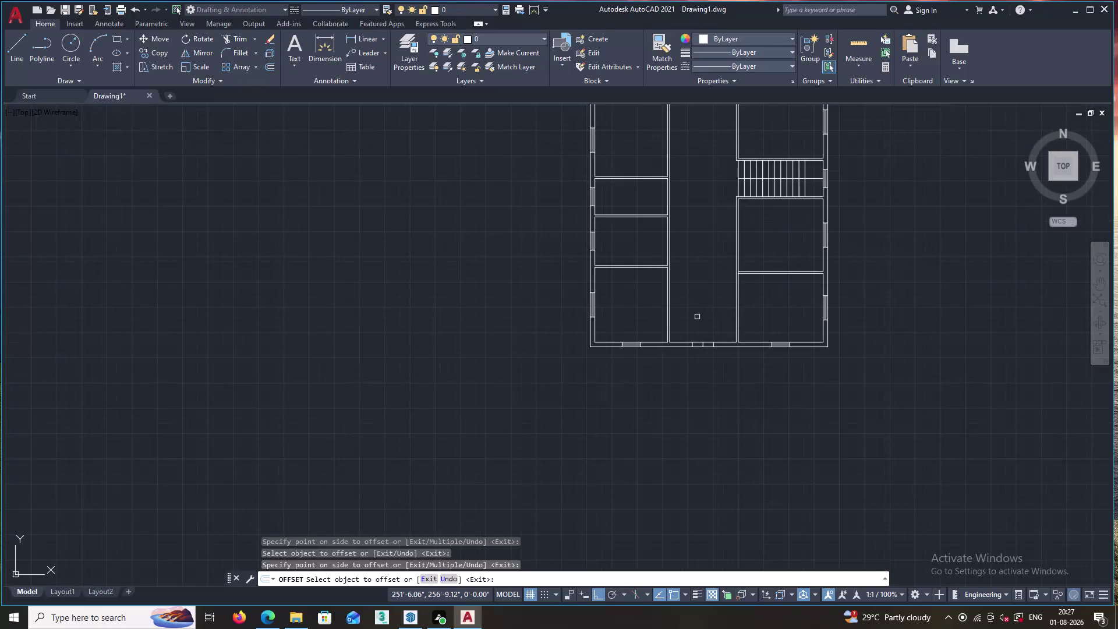
Draw a line from the front wall's middle mark to the opening's left side.
scroll(down, 3)
scroll(up, 3)
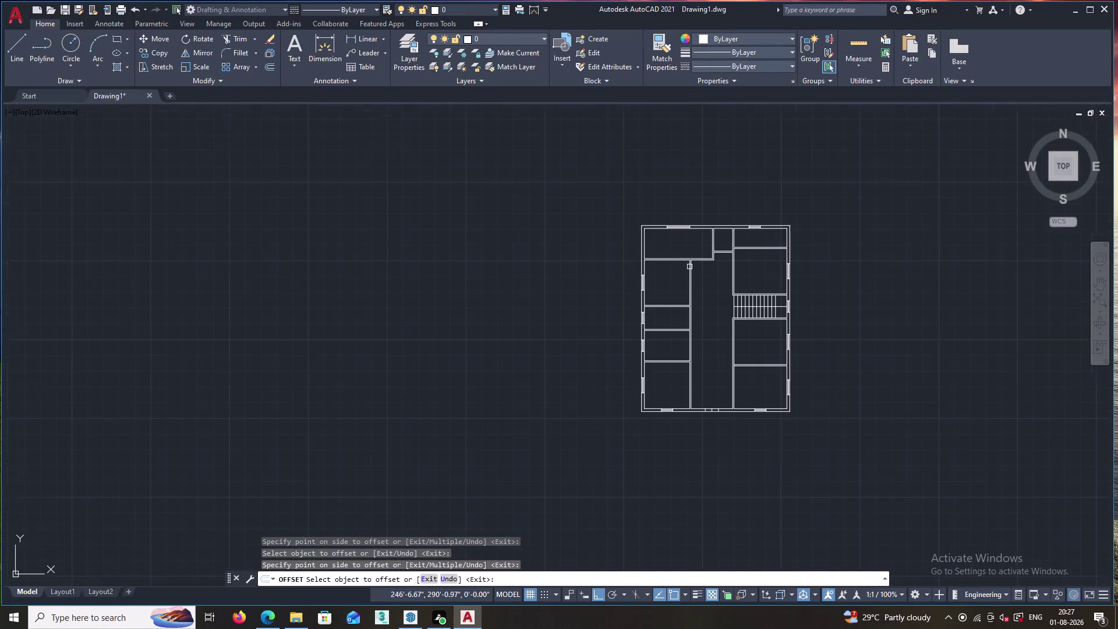
middle_click(715, 265)
scroll(up, 3)
scroll(up, 3)
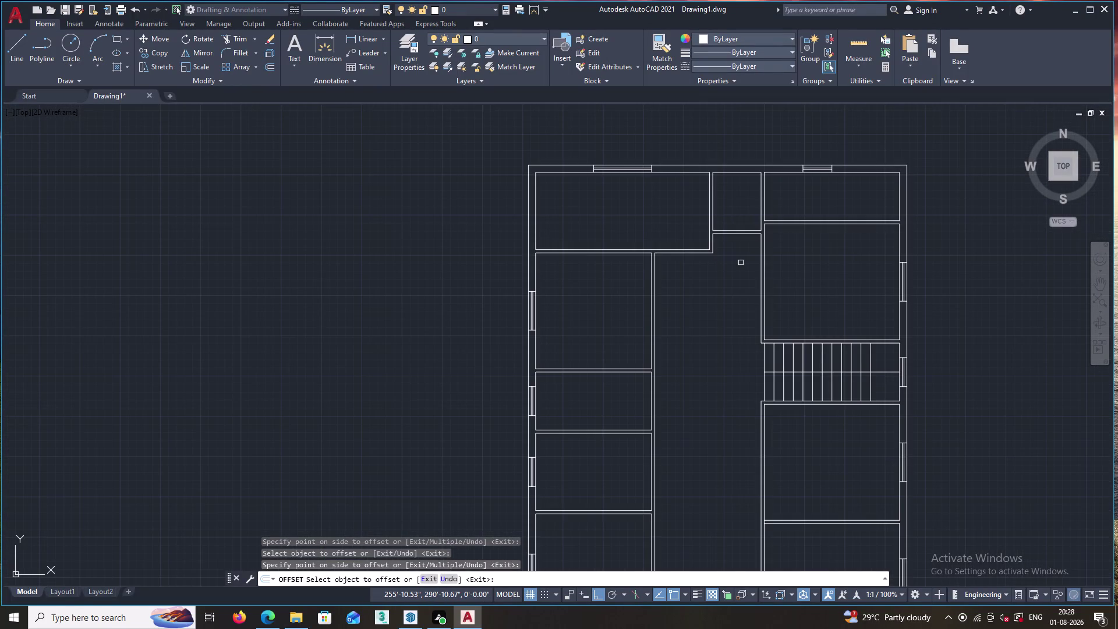
scroll(down, 3)
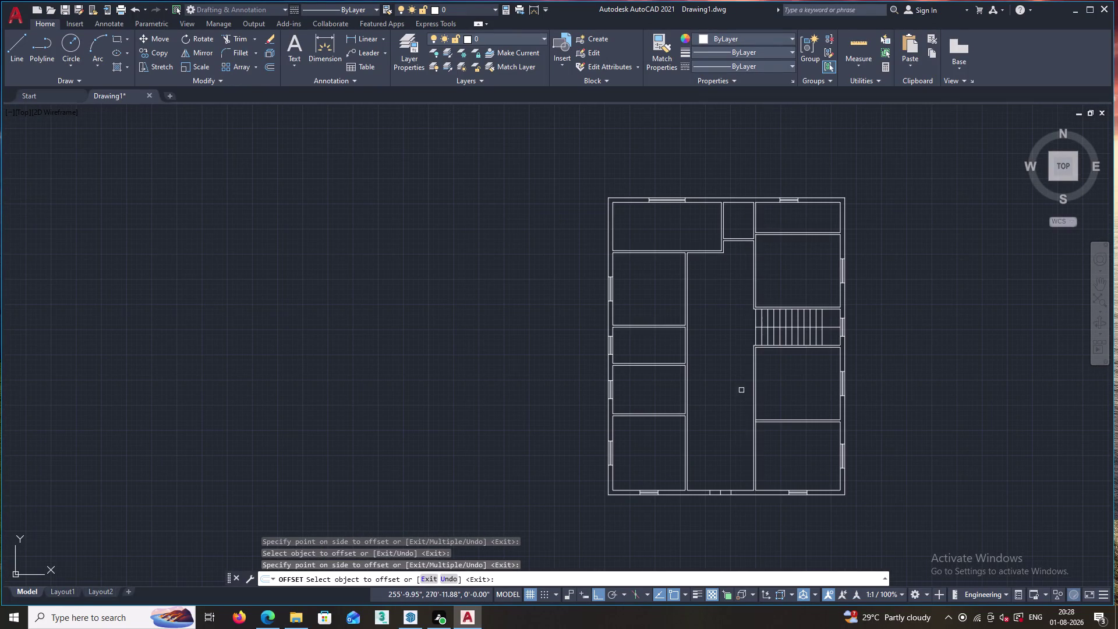
scroll(up, 3)
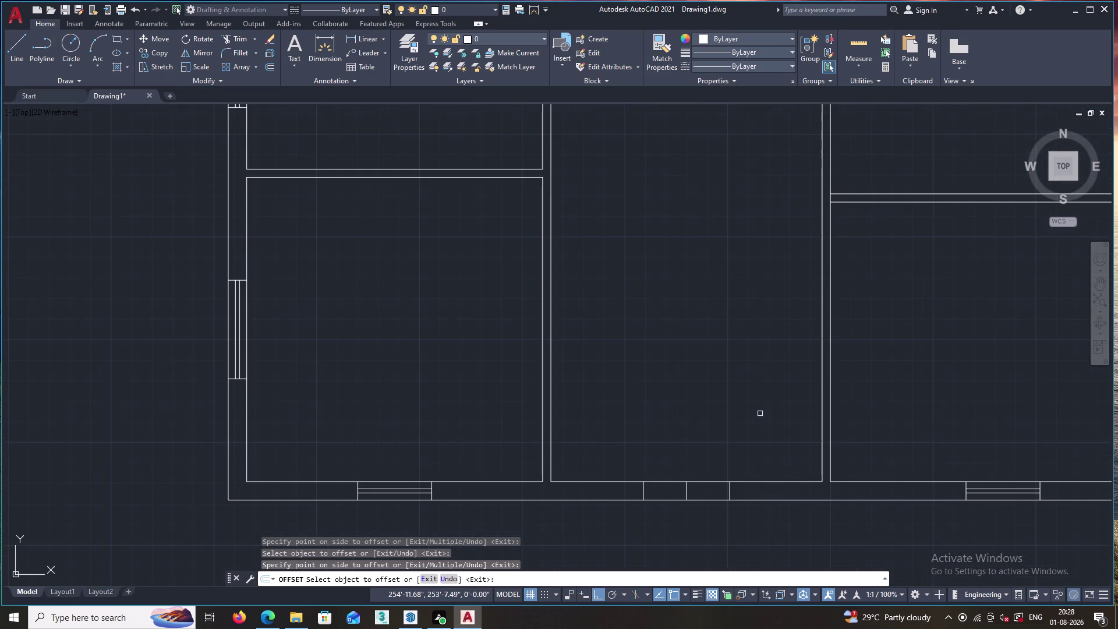
key(Escape)
key(l)
key(Return)
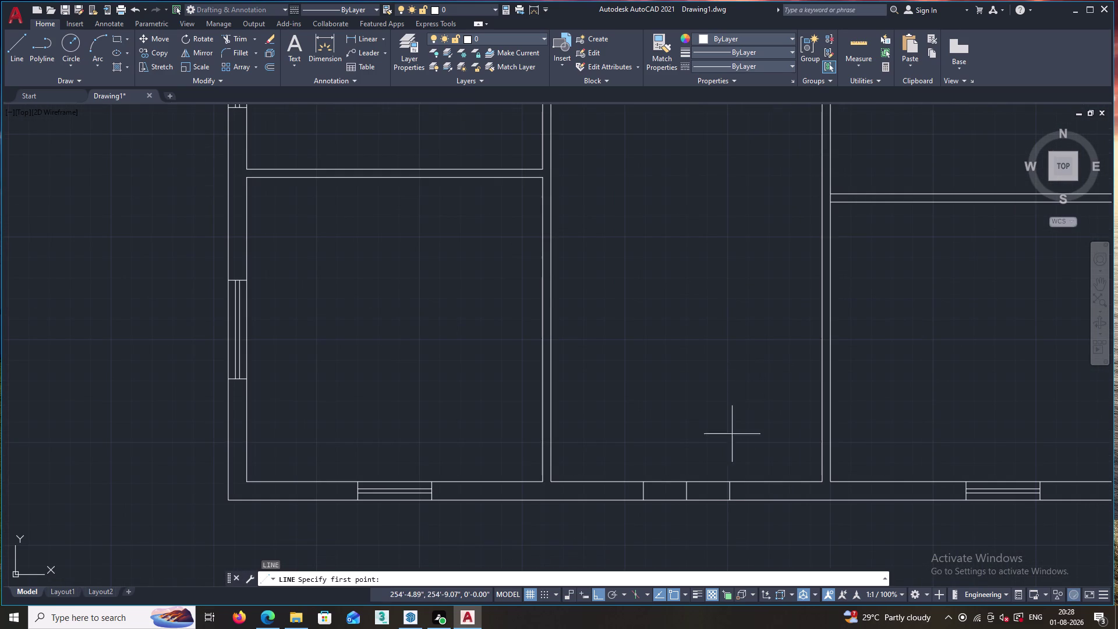
click(729, 493)
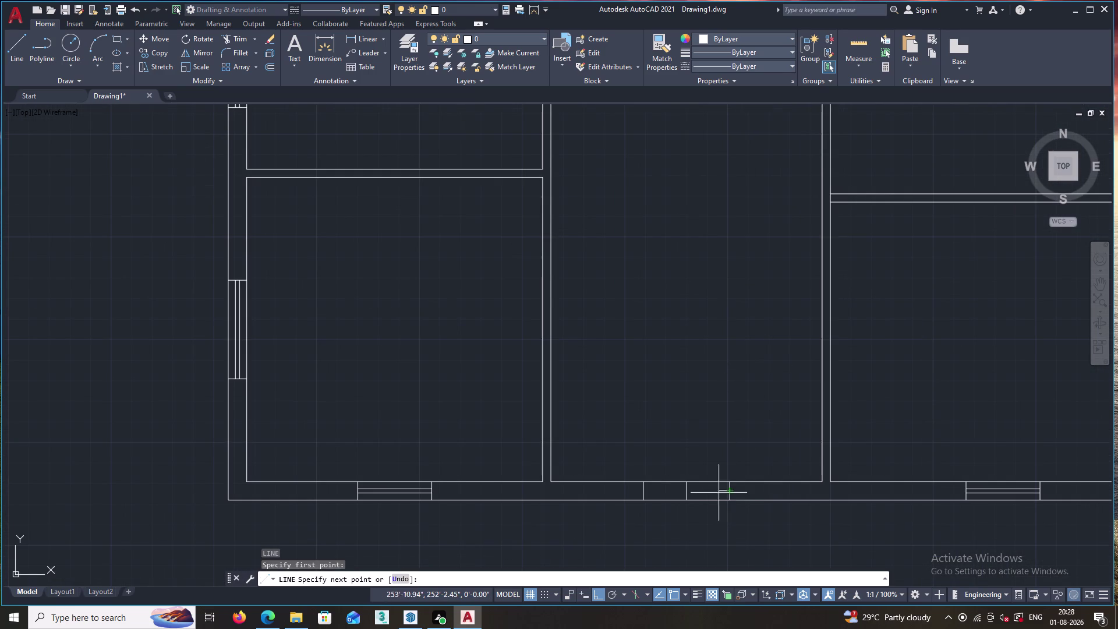
click(643, 491)
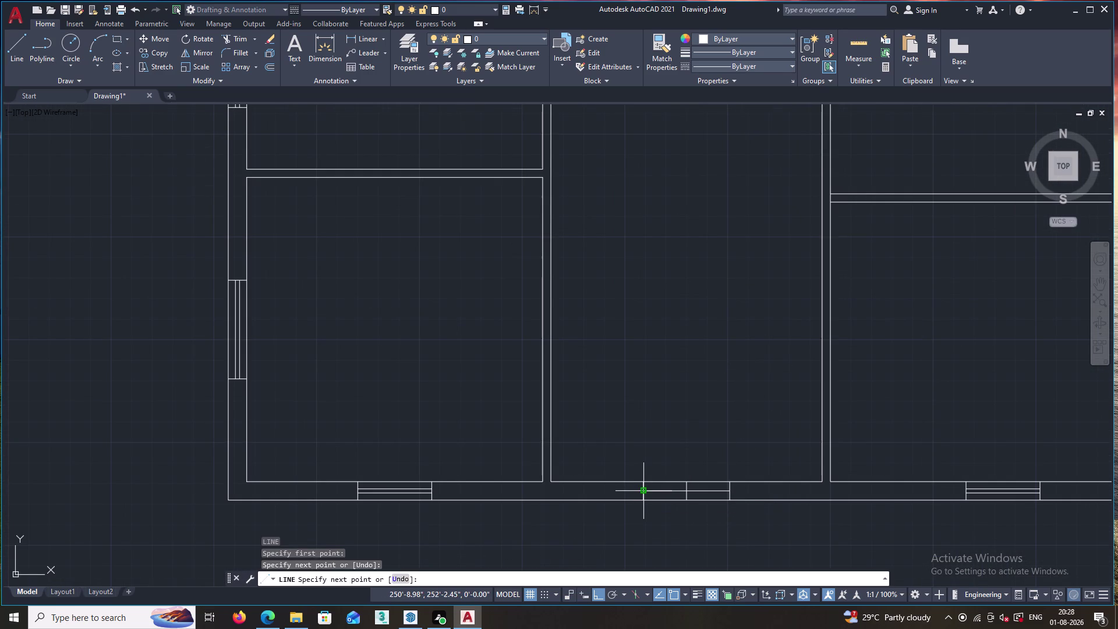
key(Escape)
Abandon the offset and erase the stray line just drawn.
key(o)
key(Return)
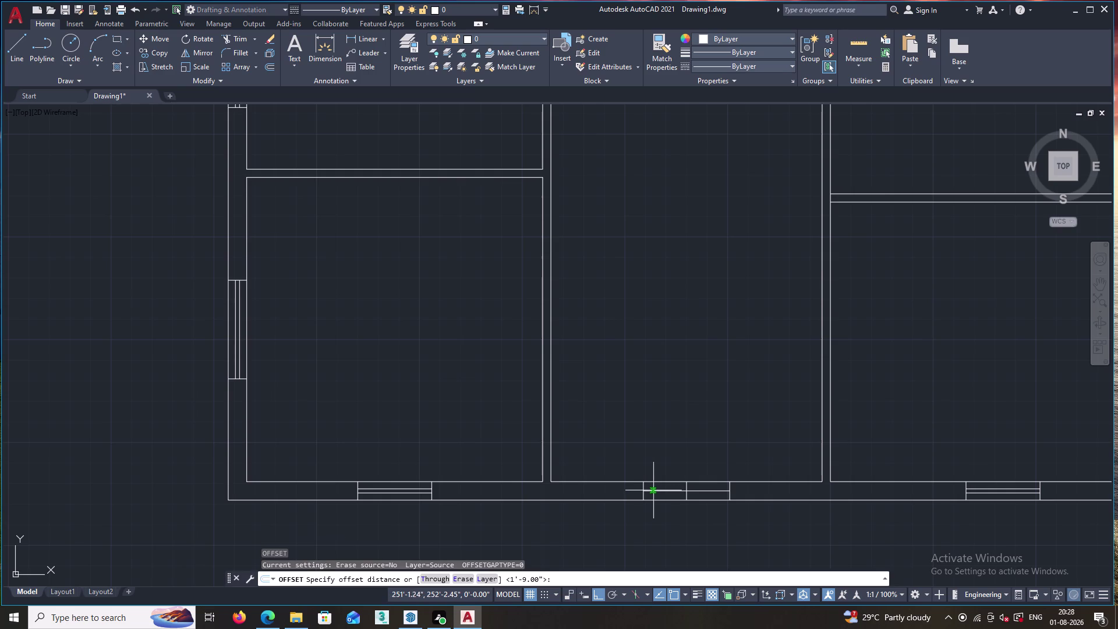
key(1)
key(Escape)
click(674, 491)
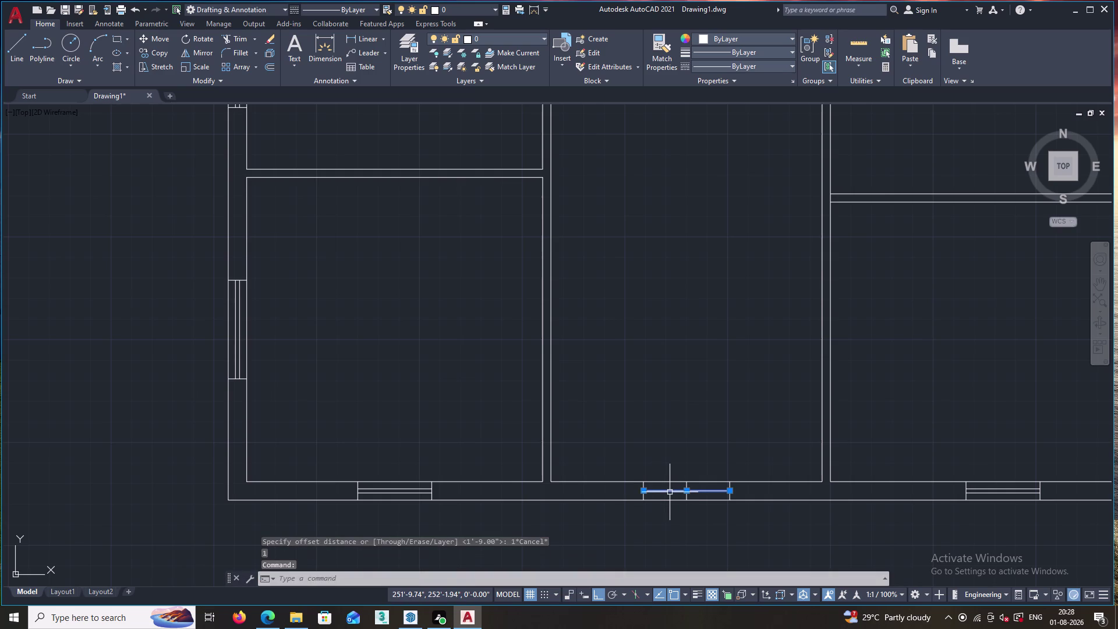
key(Delete)
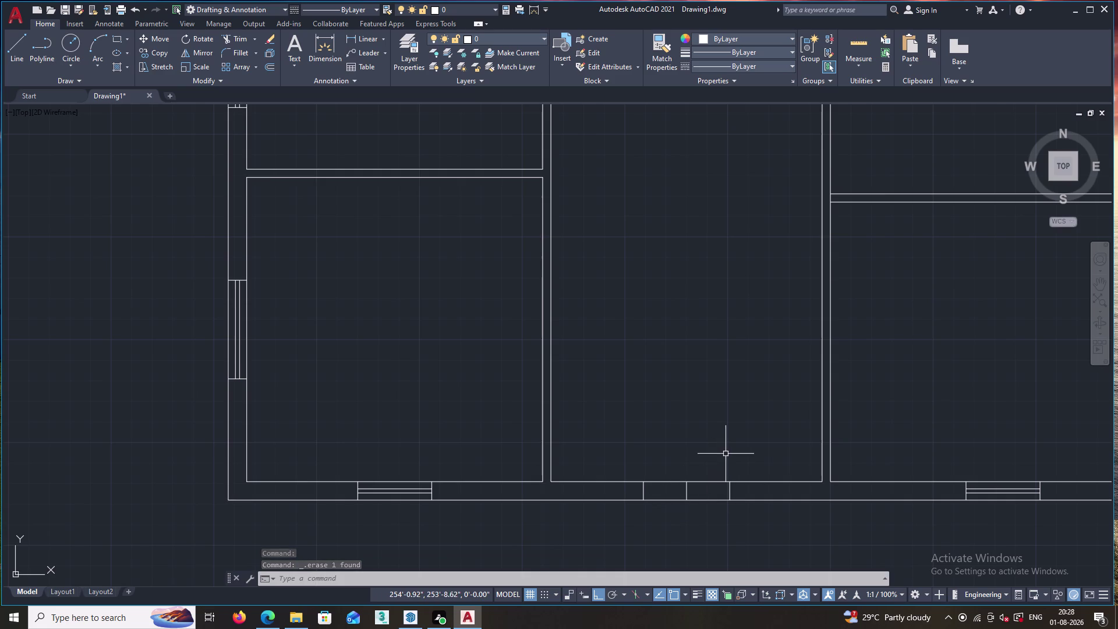
Delete both old jamb lines of the front-wall opening.
scroll(down, 3)
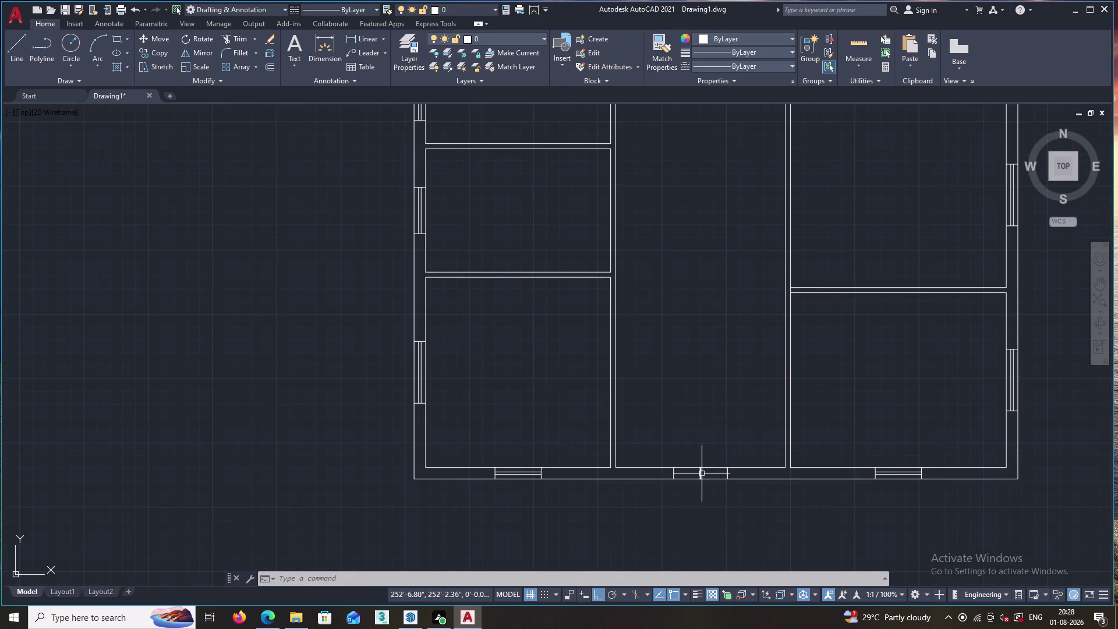
scroll(up, 3)
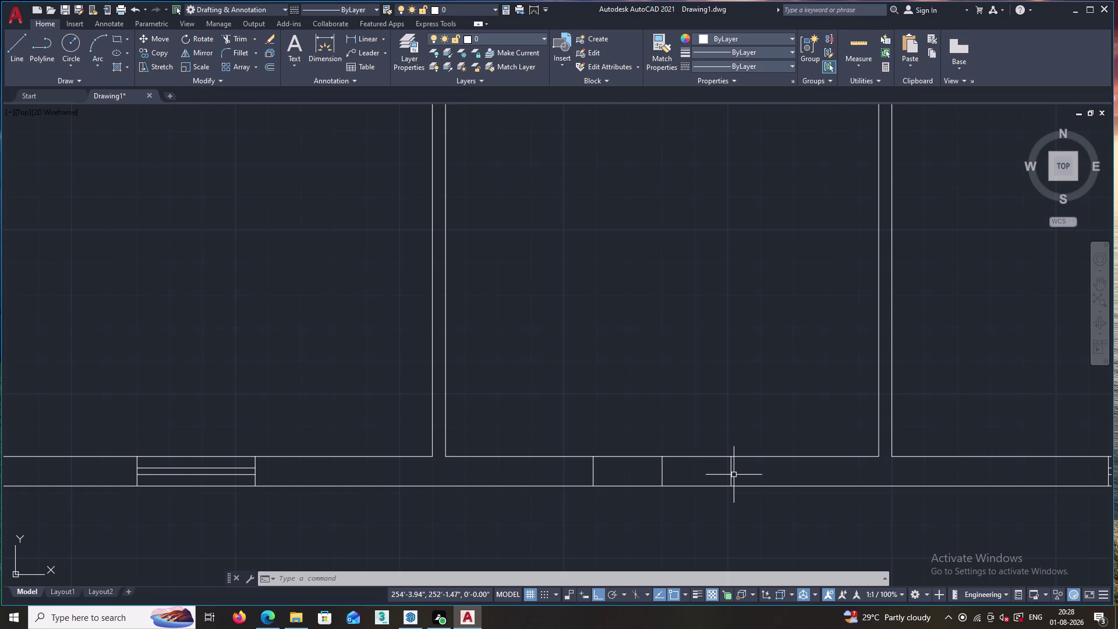
click(731, 469)
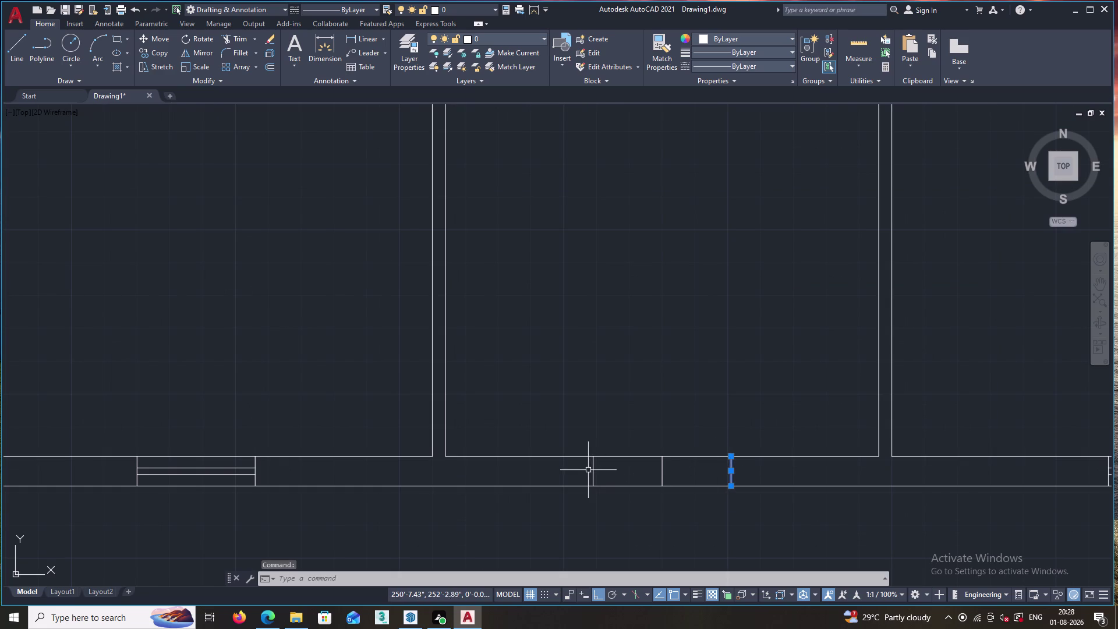
click(593, 467)
key(Delete)
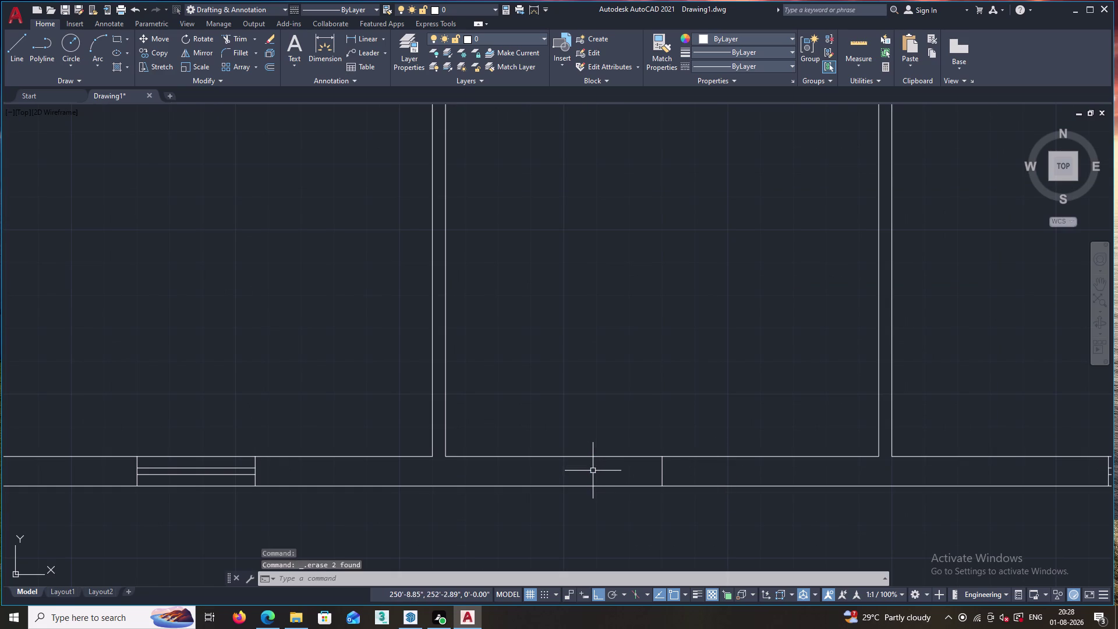
Offset the middle line 2' to the left and 2' to the right.
key(o)
key(Return)
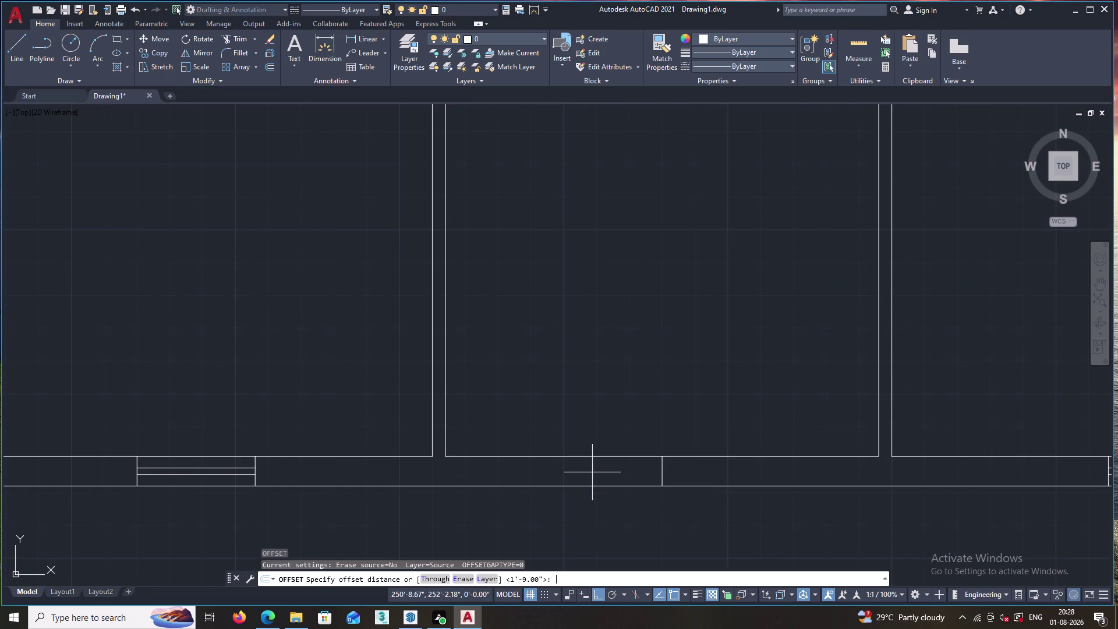
key(2)
key(apostrophe)
key(Return)
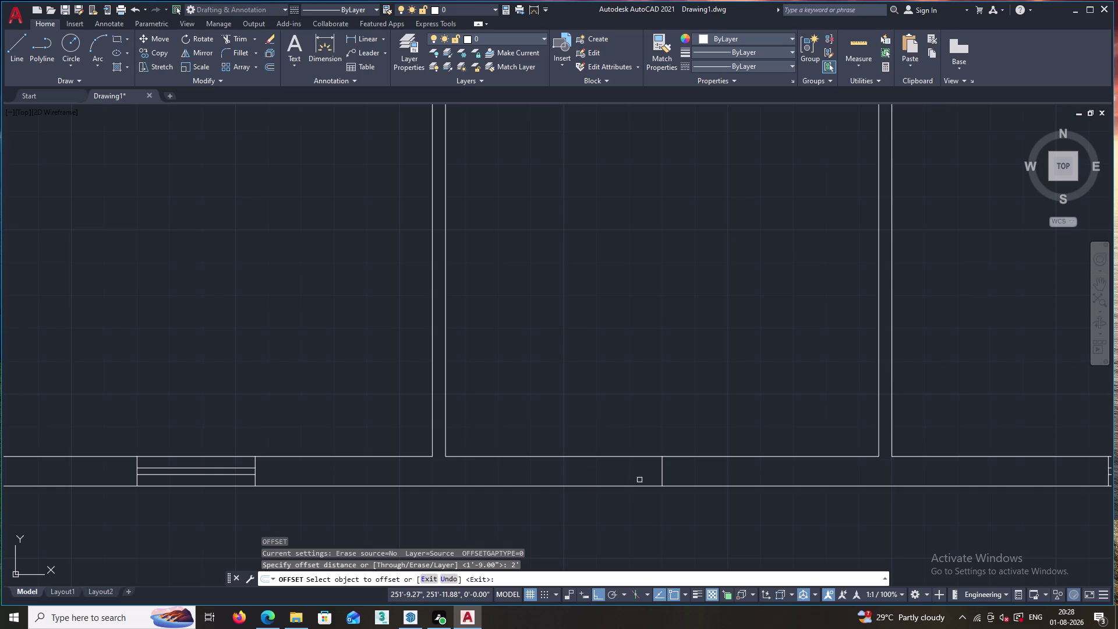
click(662, 471)
click(637, 476)
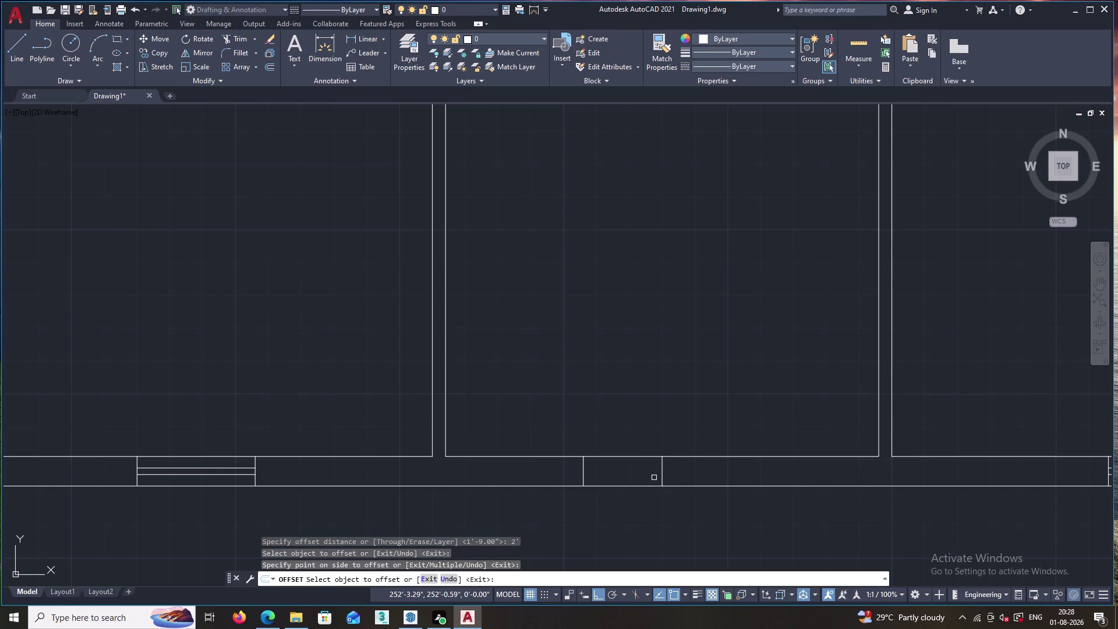
click(663, 470)
click(693, 474)
key(Escape)
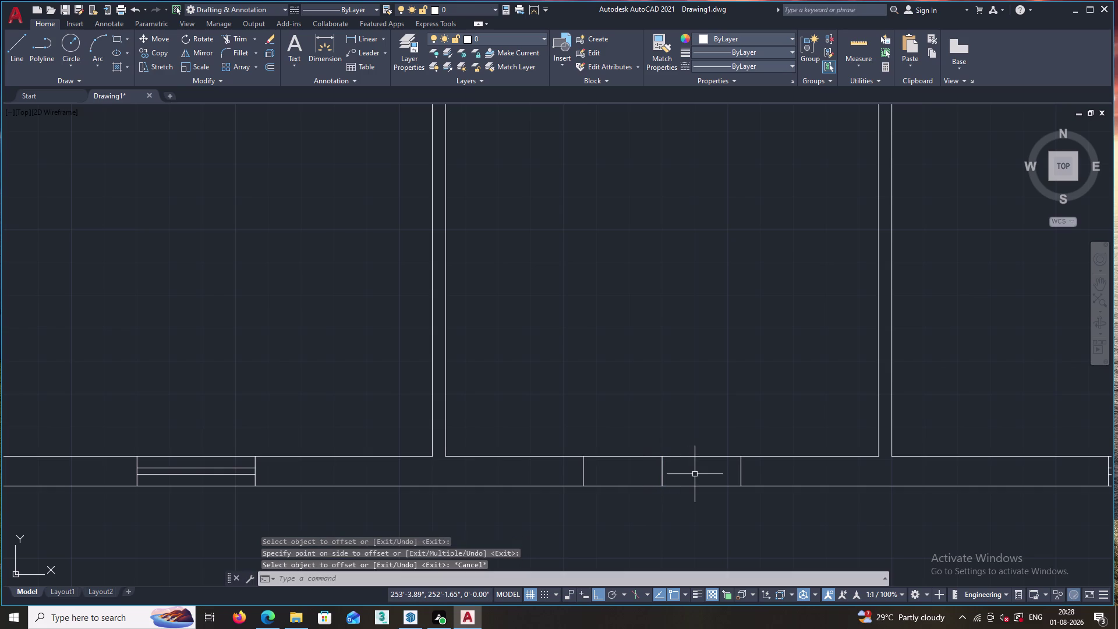
Draw a short line of length 2 up from the right jamb's top.
key(l)
key(Return)
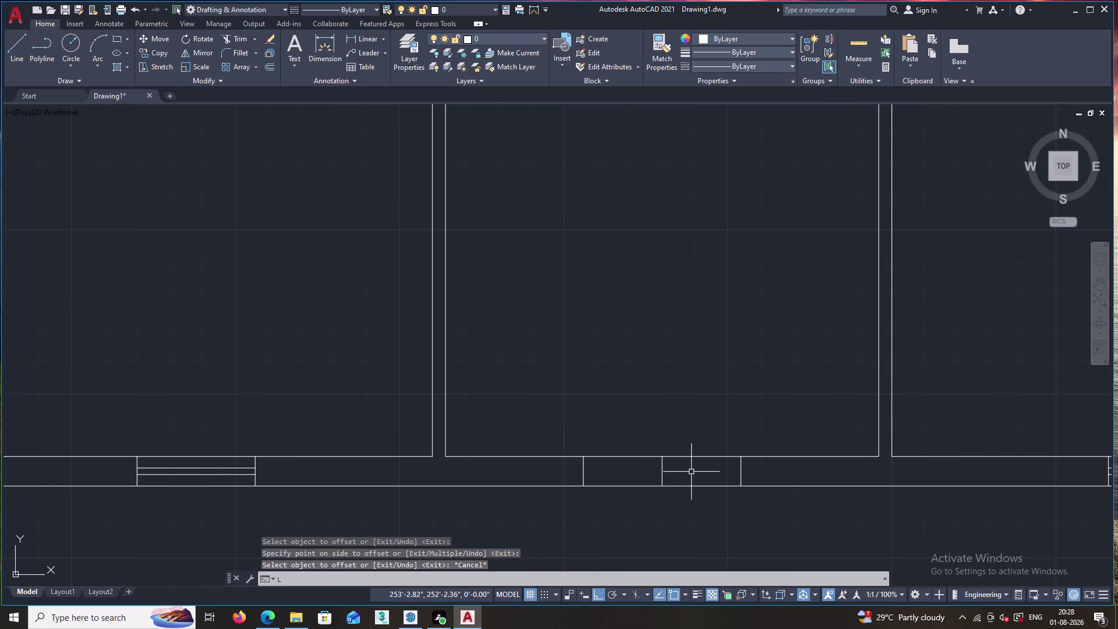
click(741, 459)
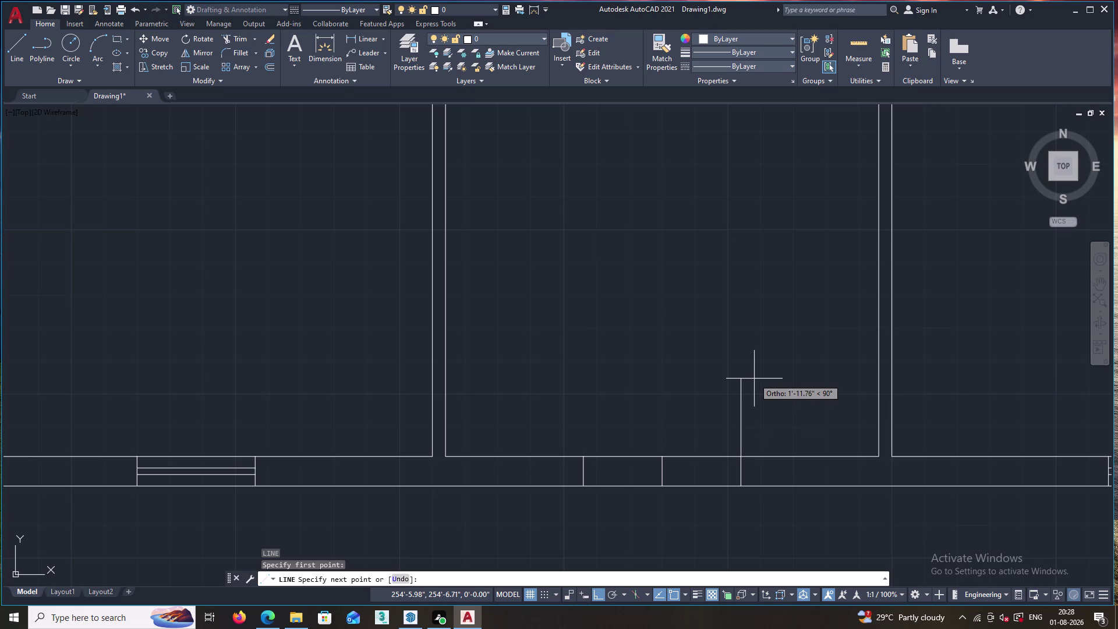
key(2)
key(Return)
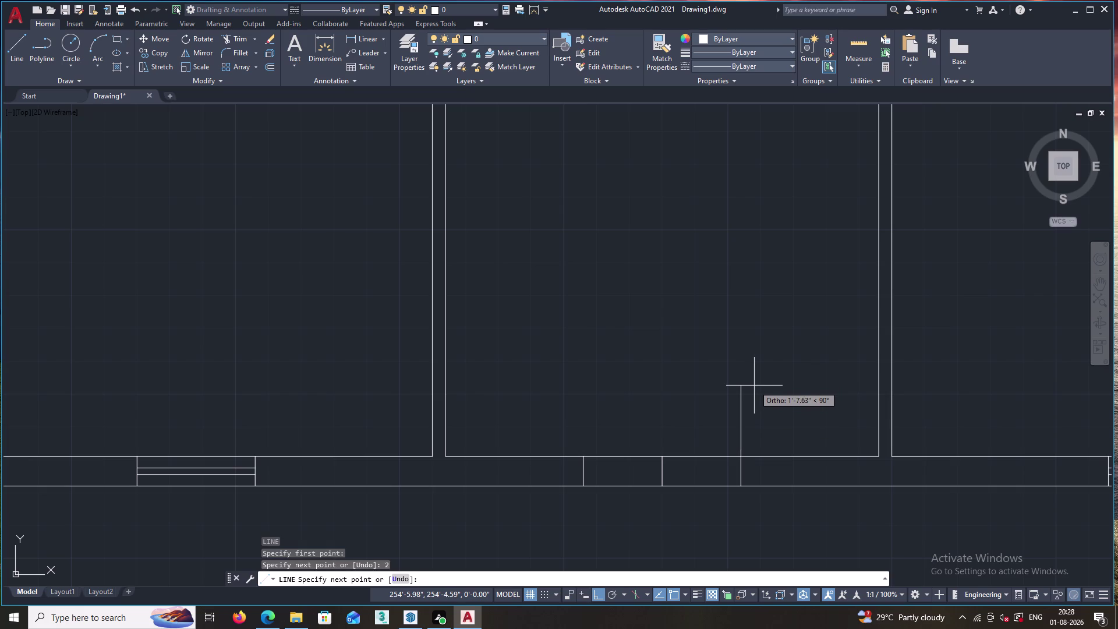
key(Escape)
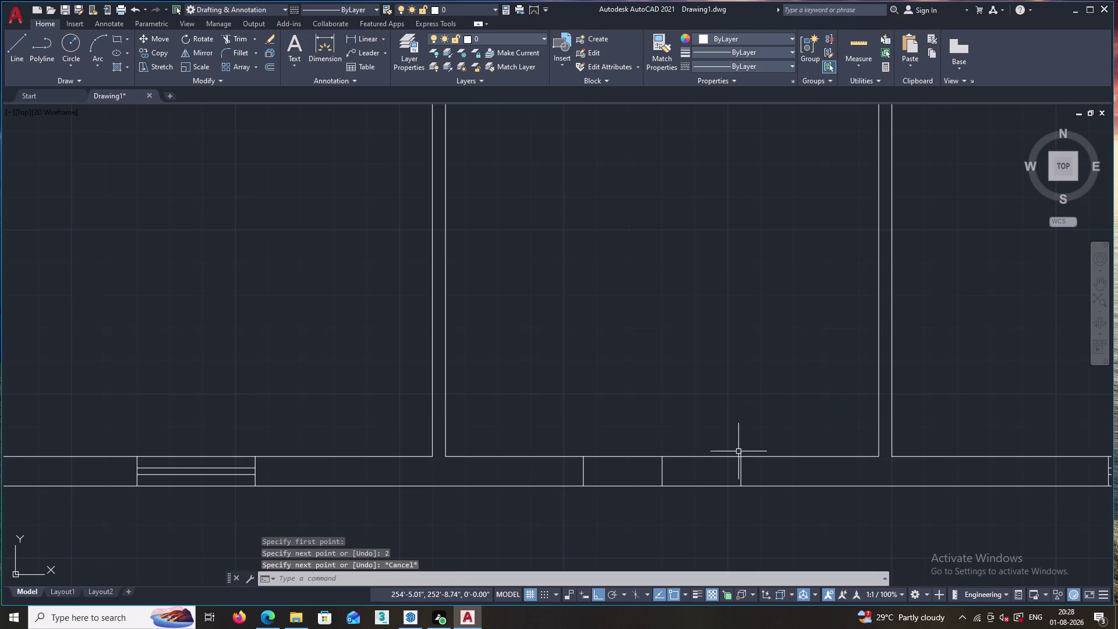
click(741, 452)
key(Return)
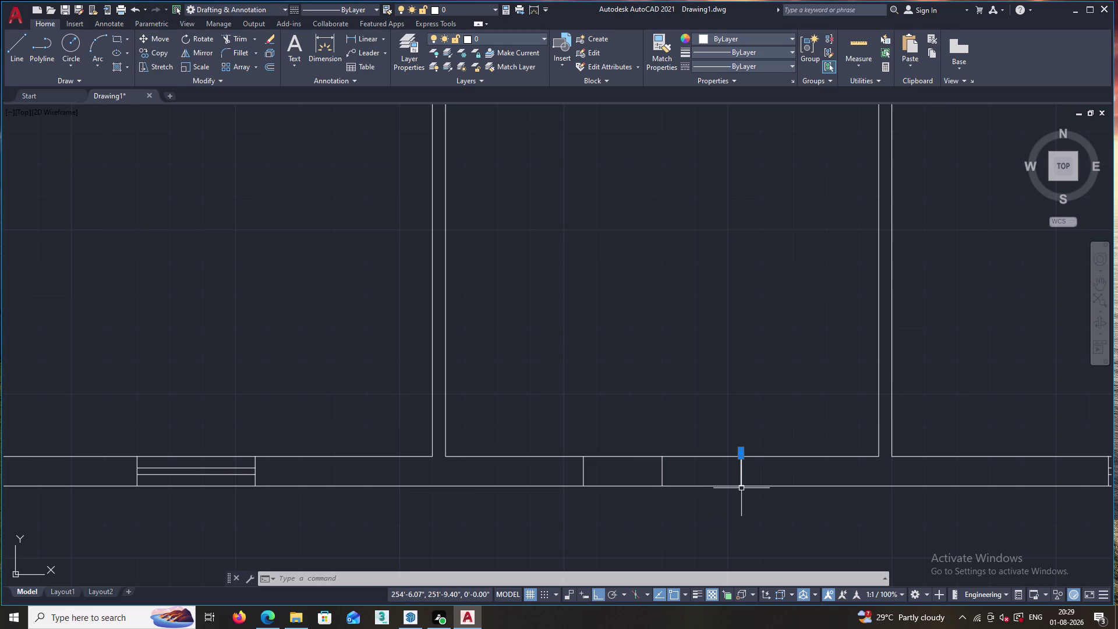
Delete the too-short line and redraw it 2' long from the right jamb's top.
key(Delete)
key(l)
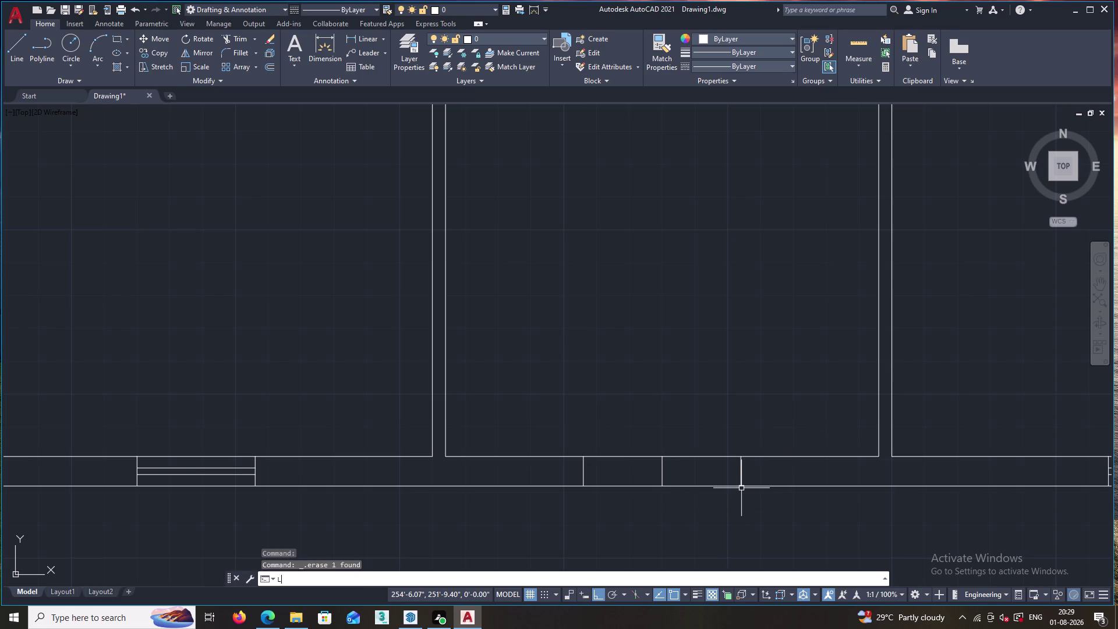
key(Return)
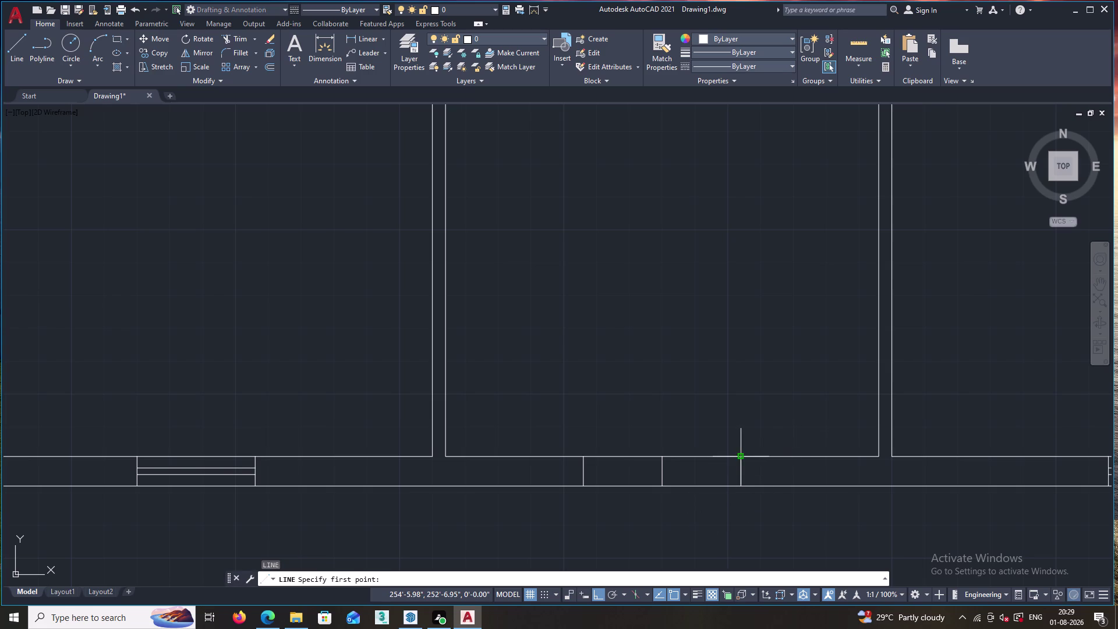
click(742, 457)
text(2')
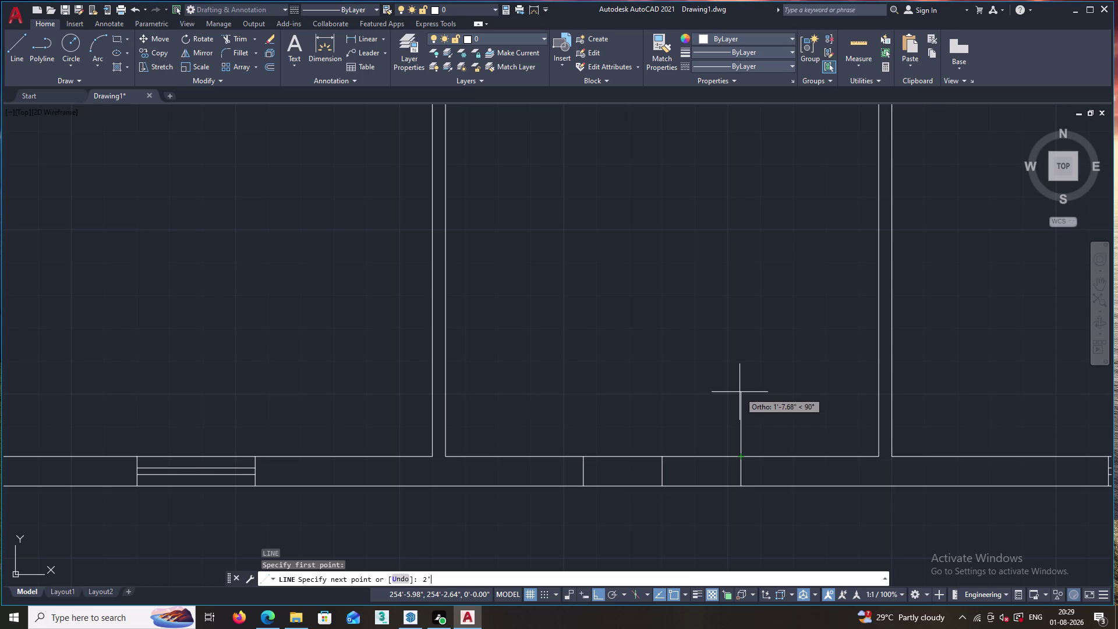
key(Return)
Copy the door jamb line to the other side of the opening.
key(Escape)
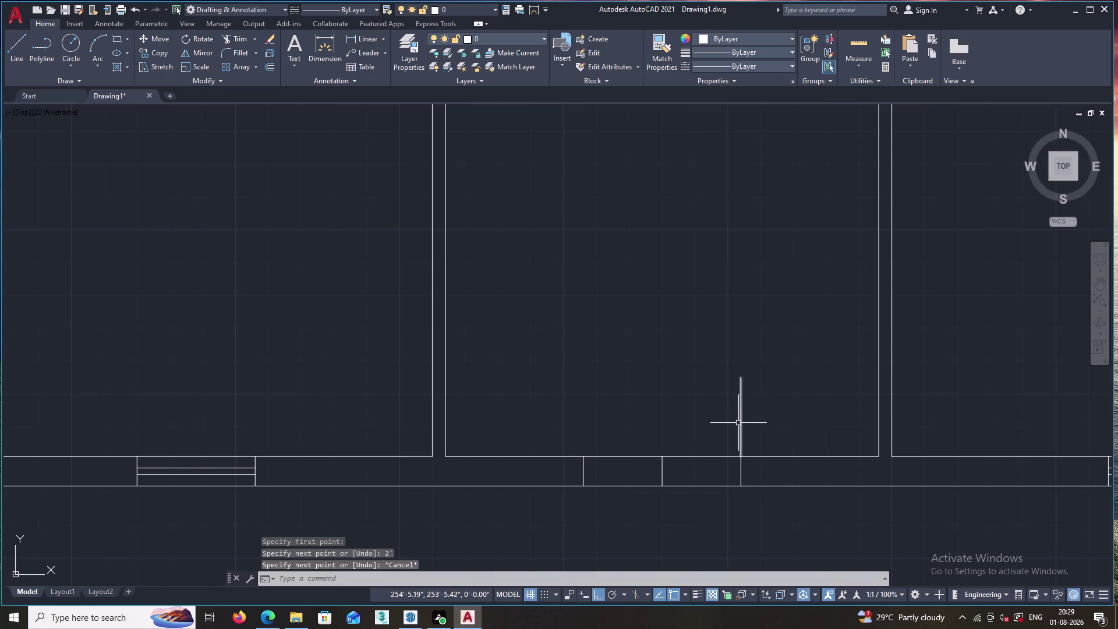
click(742, 430)
right_click(731, 445)
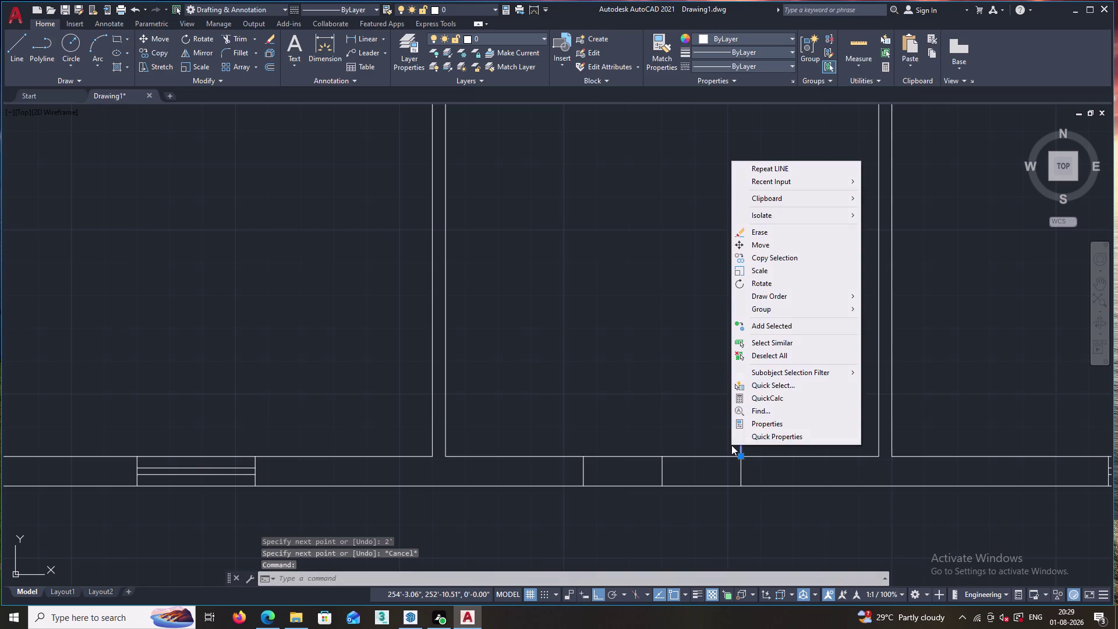
click(761, 257)
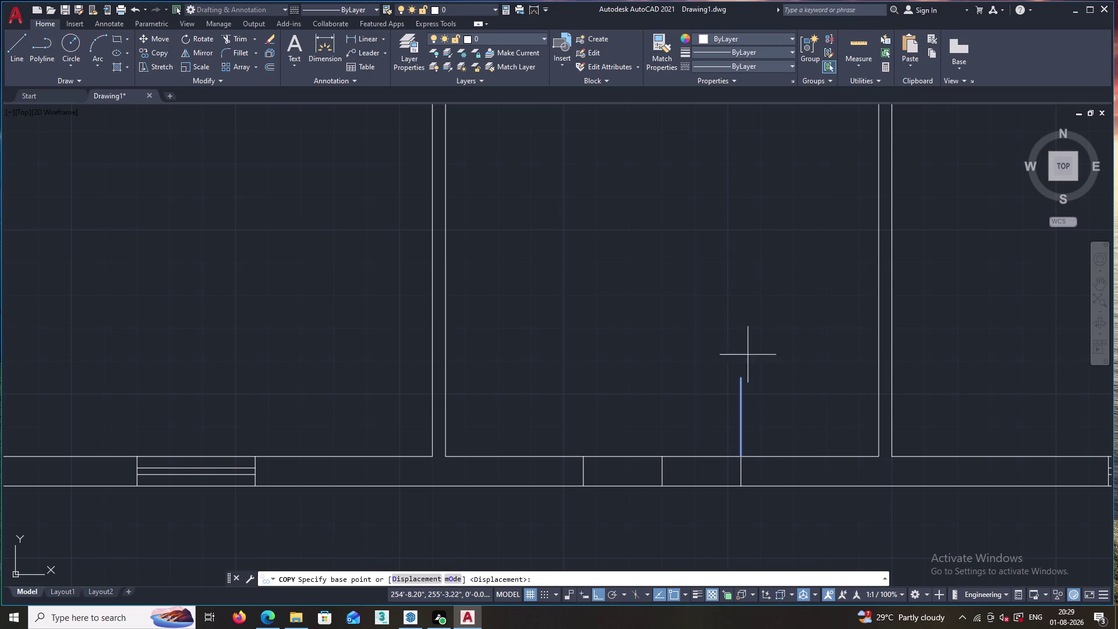
scroll(up, 3)
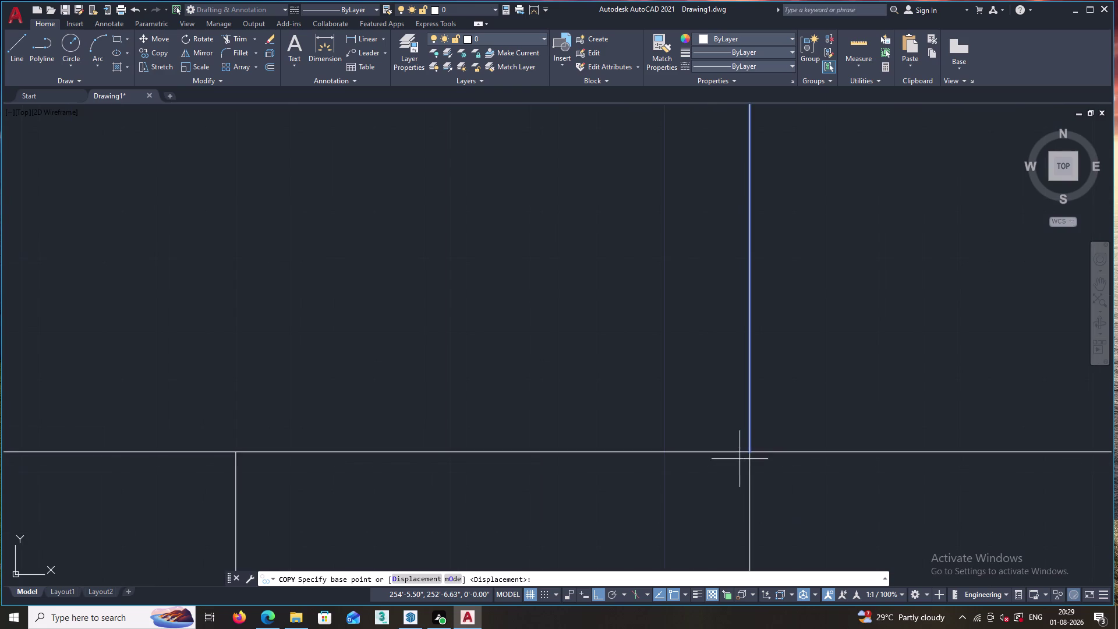
click(750, 450)
scroll(down, 3)
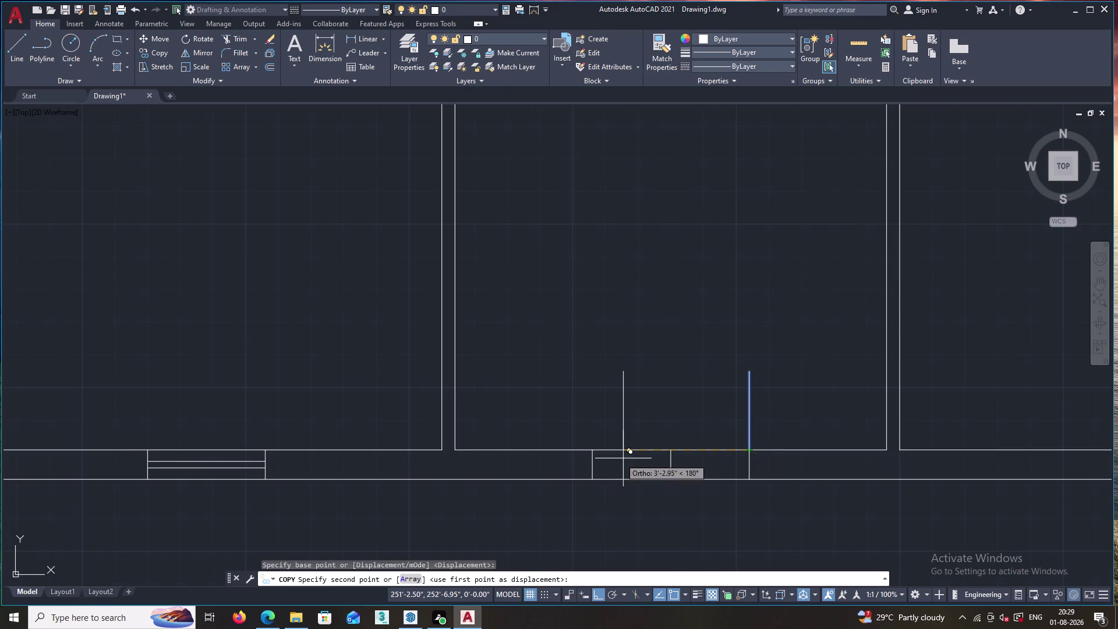
scroll(up, 3)
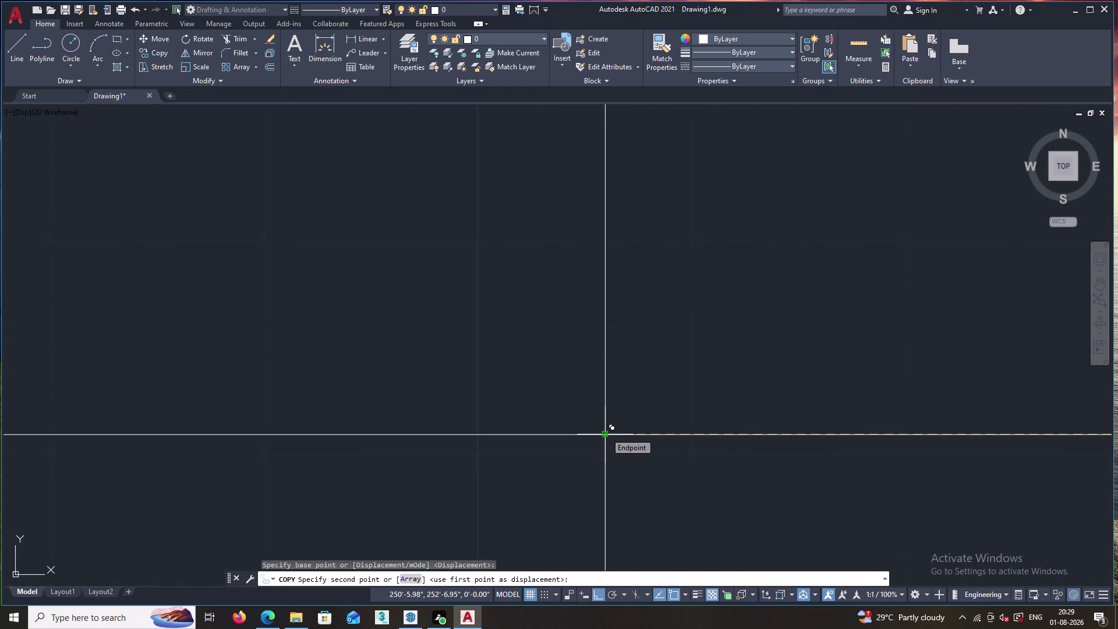
click(605, 433)
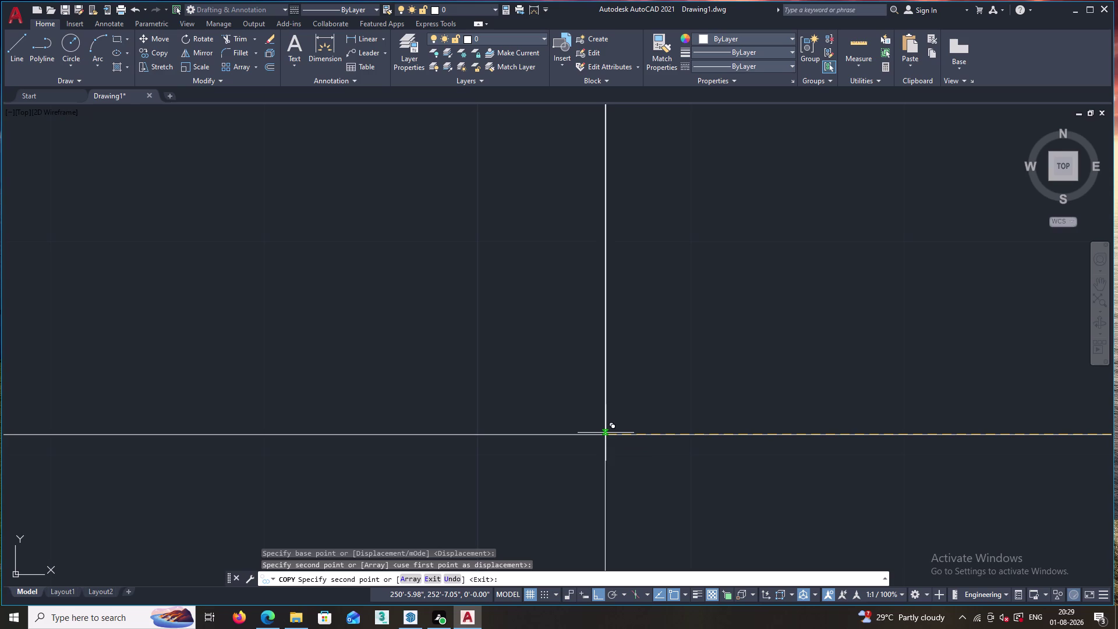
scroll(down, 3)
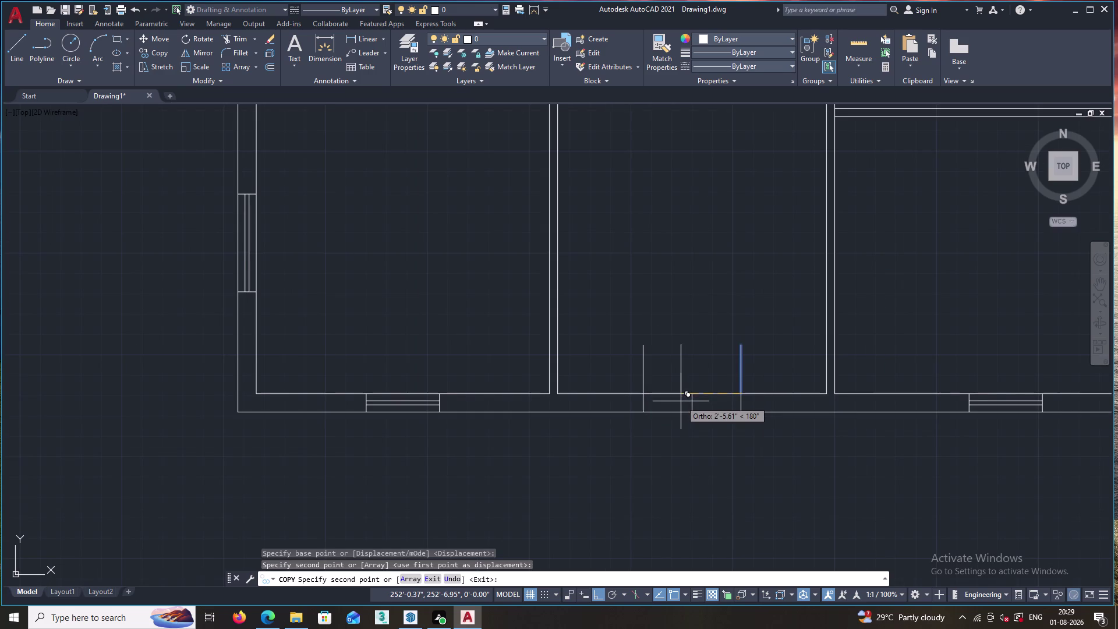
key(Escape)
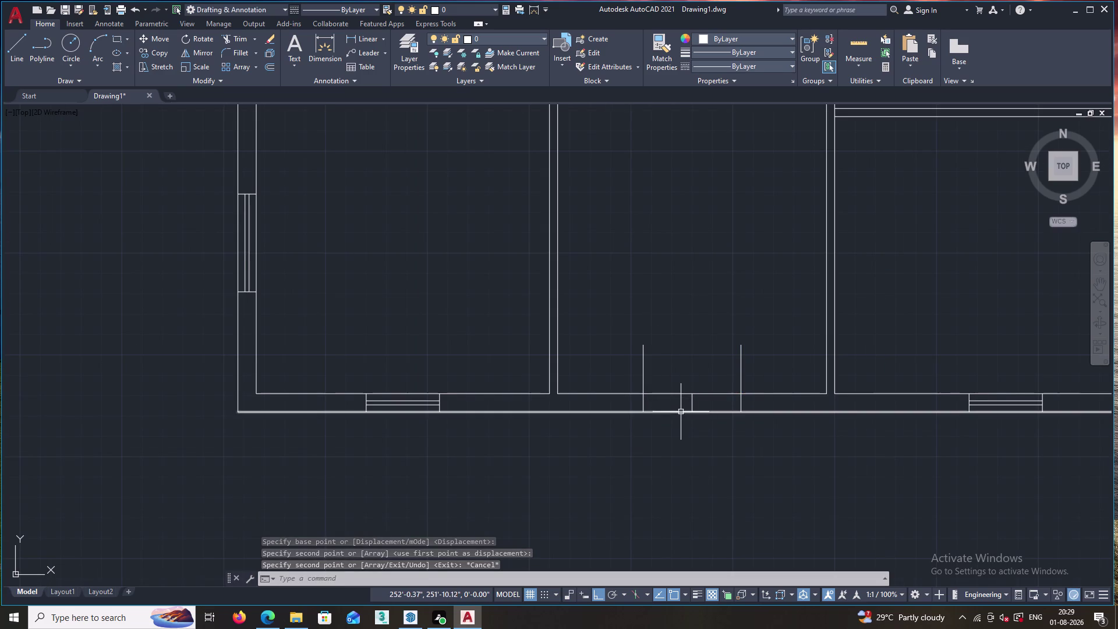
Offset the left and right door jamb lines inward by 1 to thicken both leaves.
key(o)
key(Return)
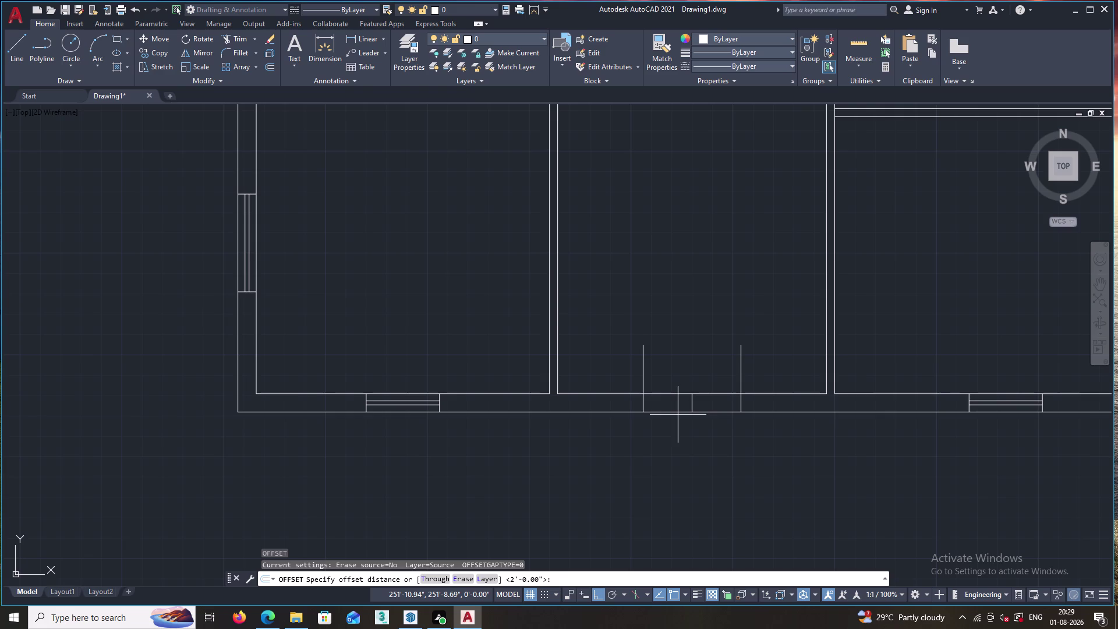
key(1)
key(Return)
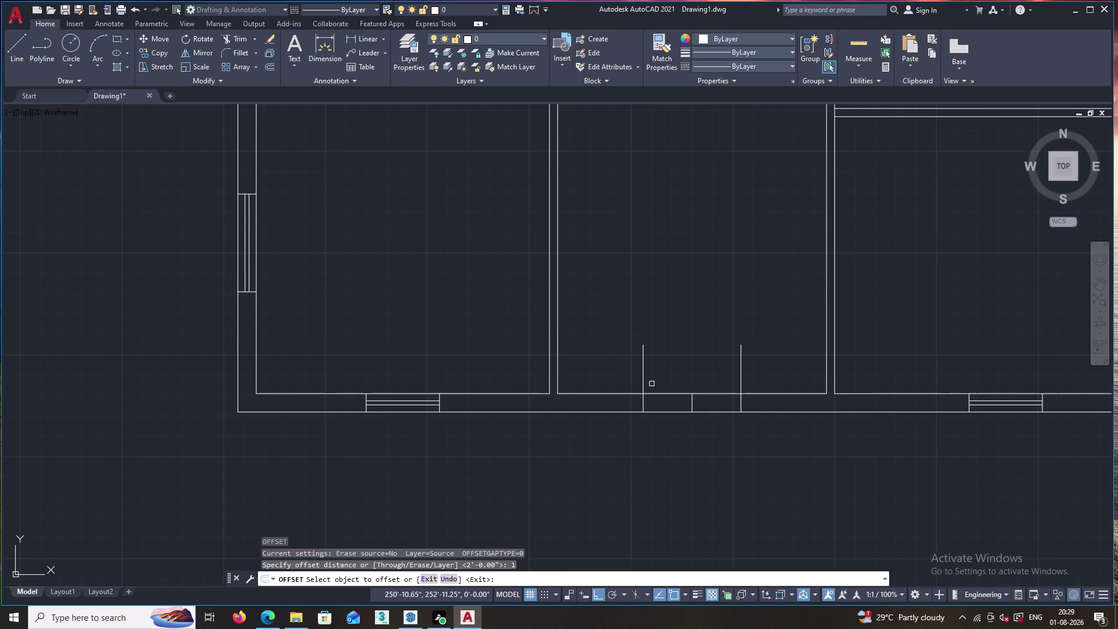
click(643, 374)
click(651, 374)
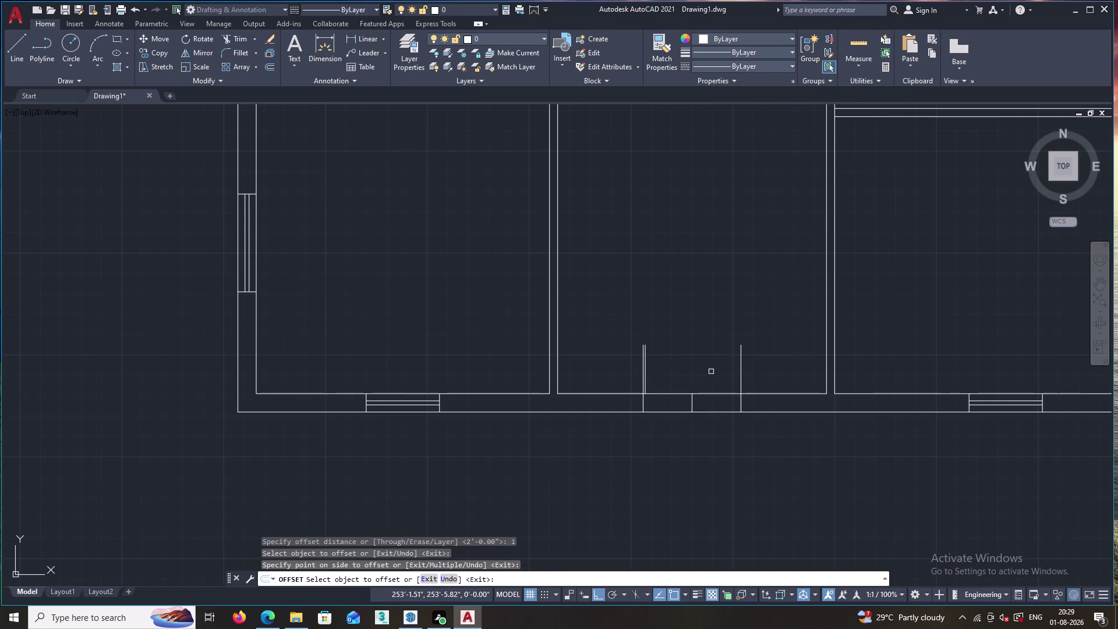
click(742, 366)
click(723, 368)
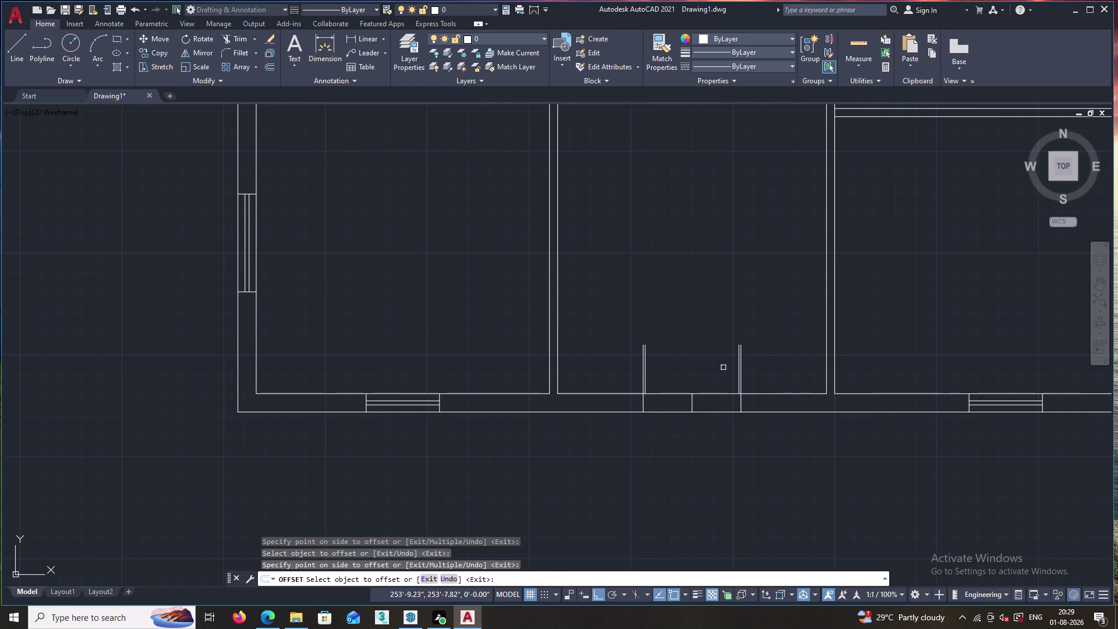
key(Escape)
Draw a three-point swing arc from the left leaf's top to the opening centre.
key(a)
key(Return)
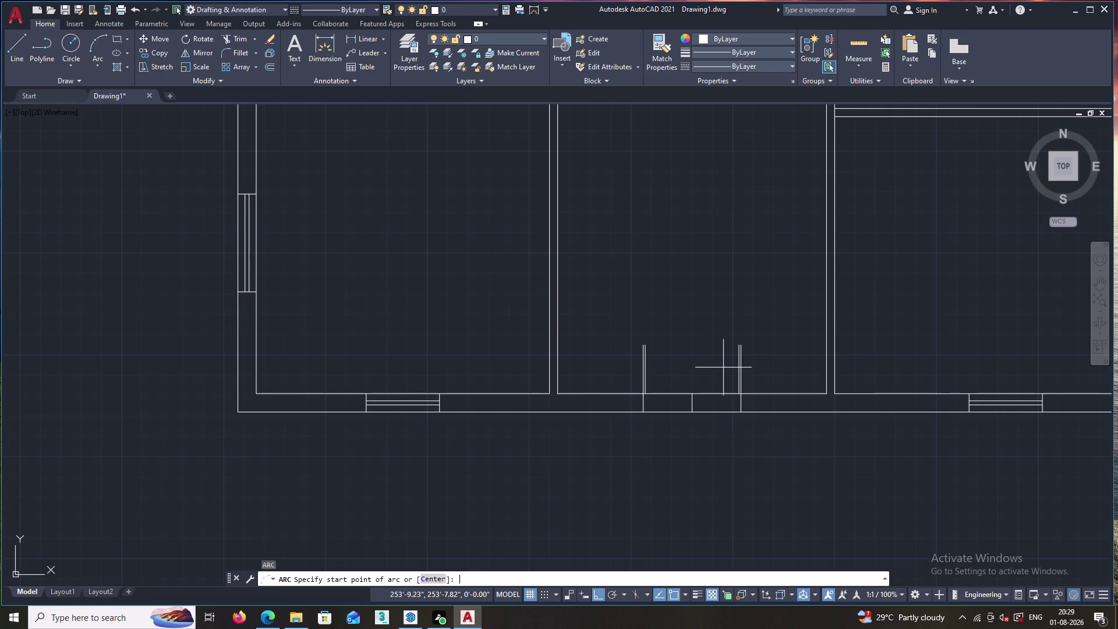
scroll(up, 3)
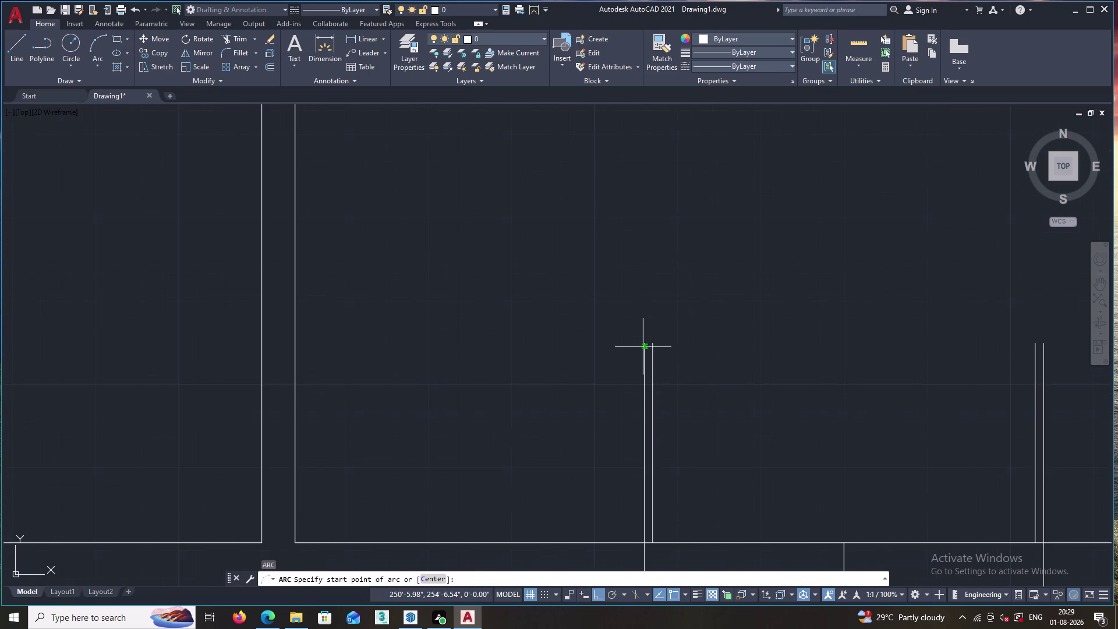
click(643, 343)
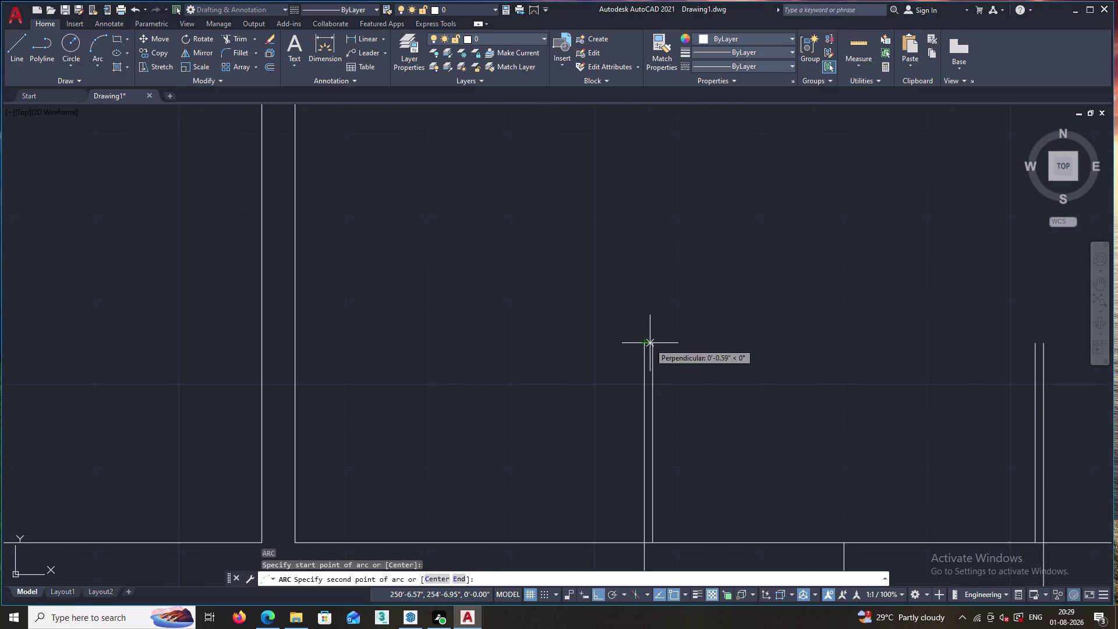
click(653, 343)
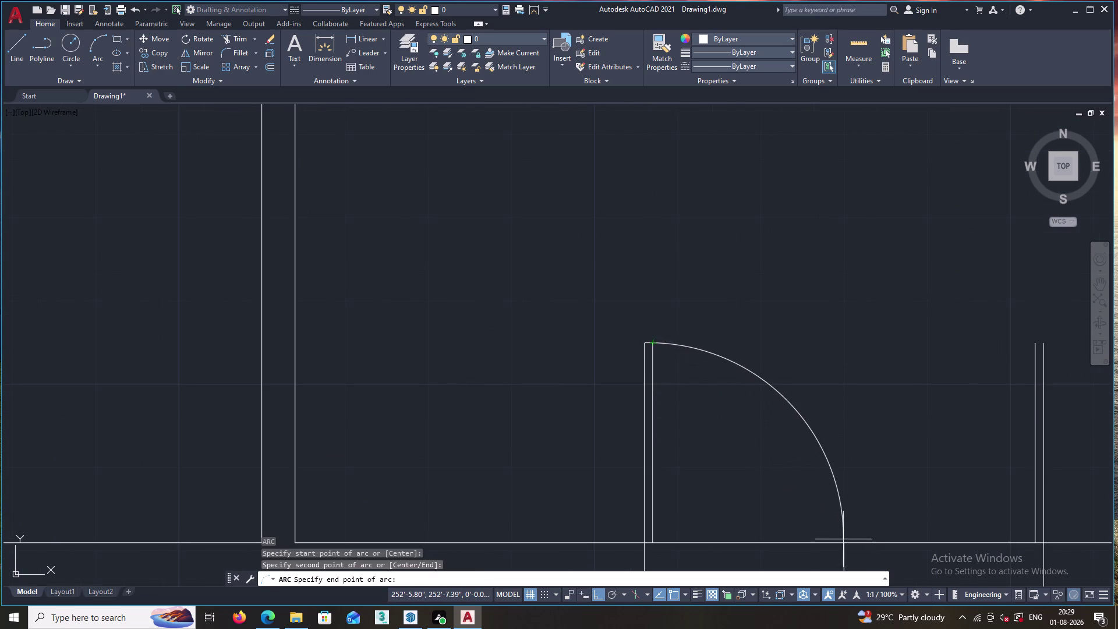
click(843, 544)
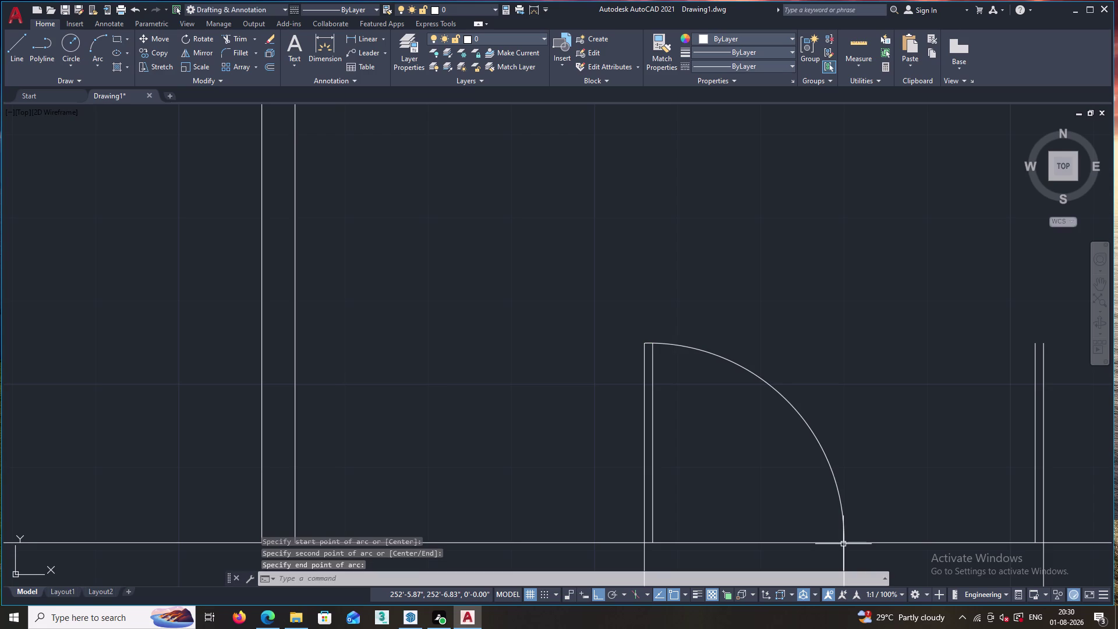
Draw the matching swing arc from the right leaf's top to the opening centre.
key(space)
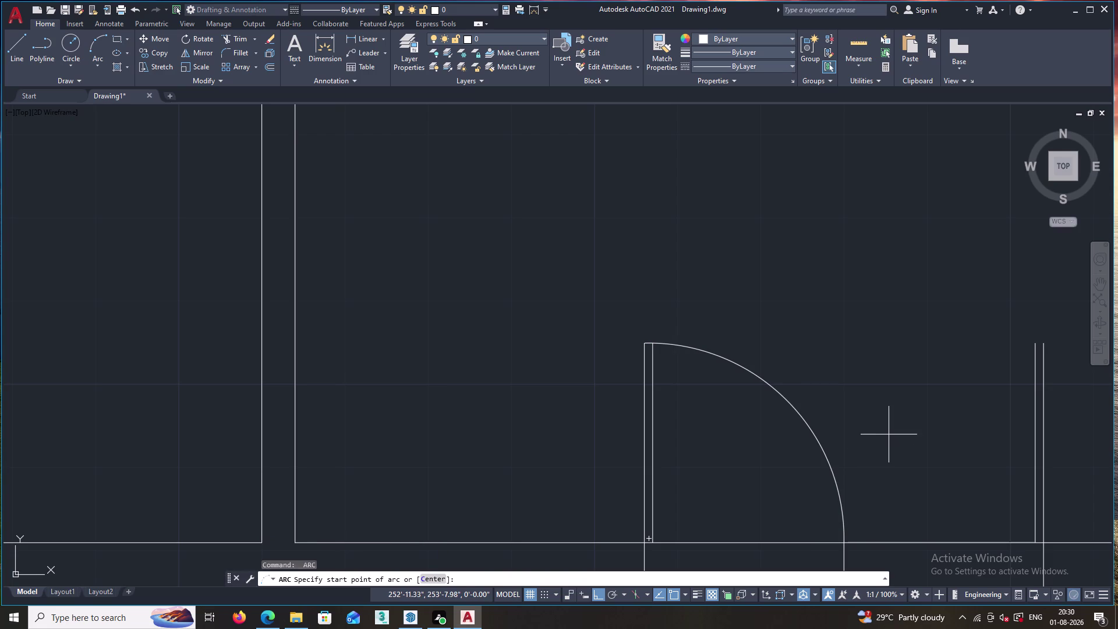
key(space)
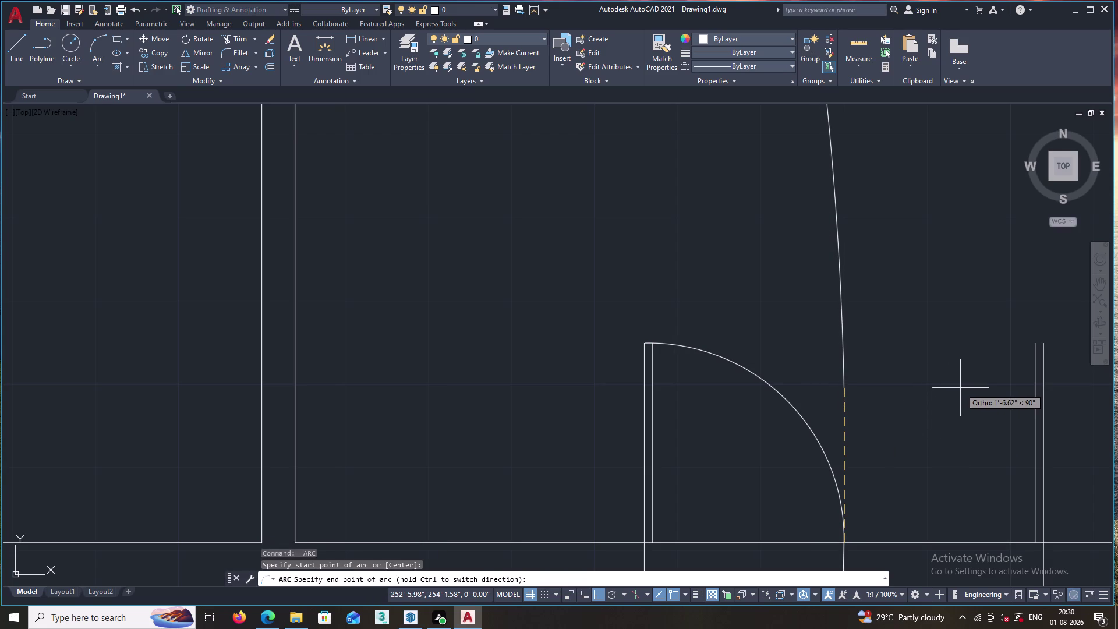
key(Escape)
key(space)
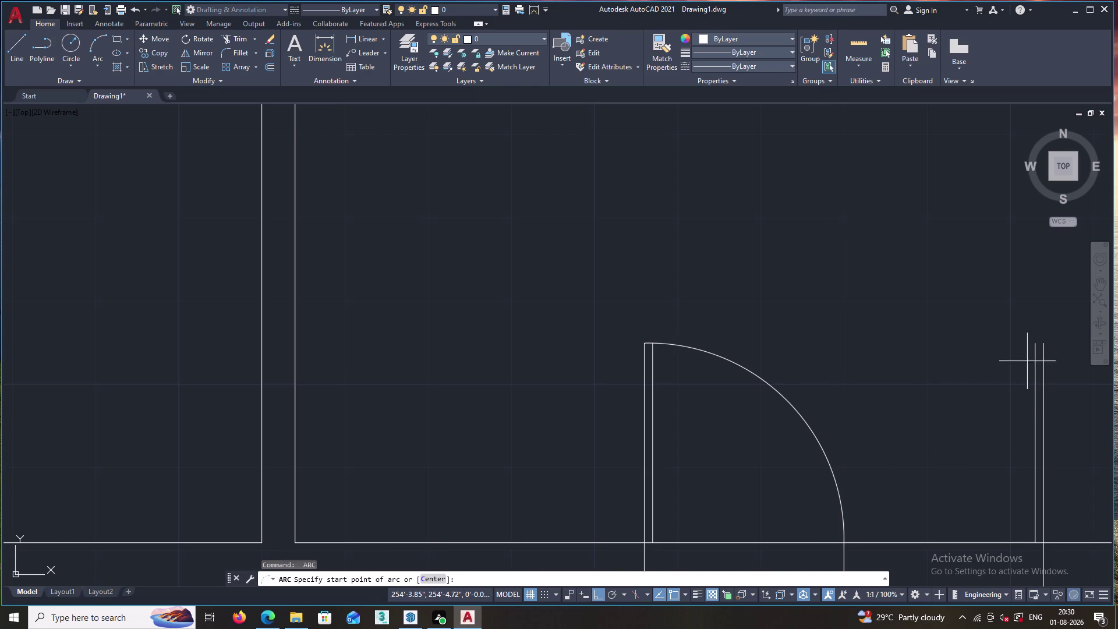
click(1045, 343)
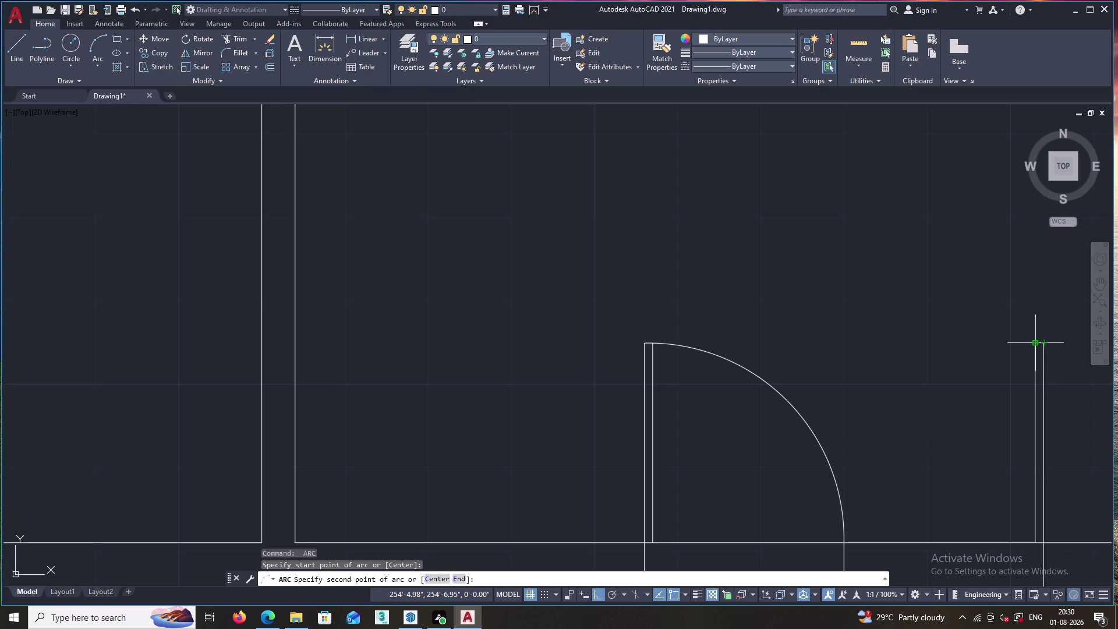
click(1035, 344)
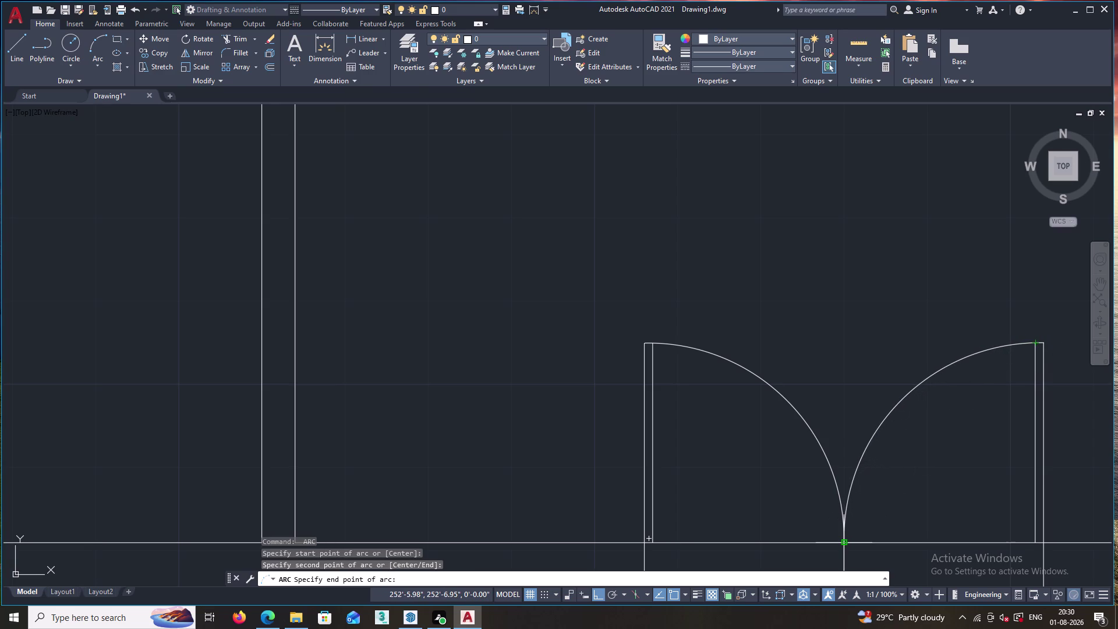
click(842, 543)
key(Escape)
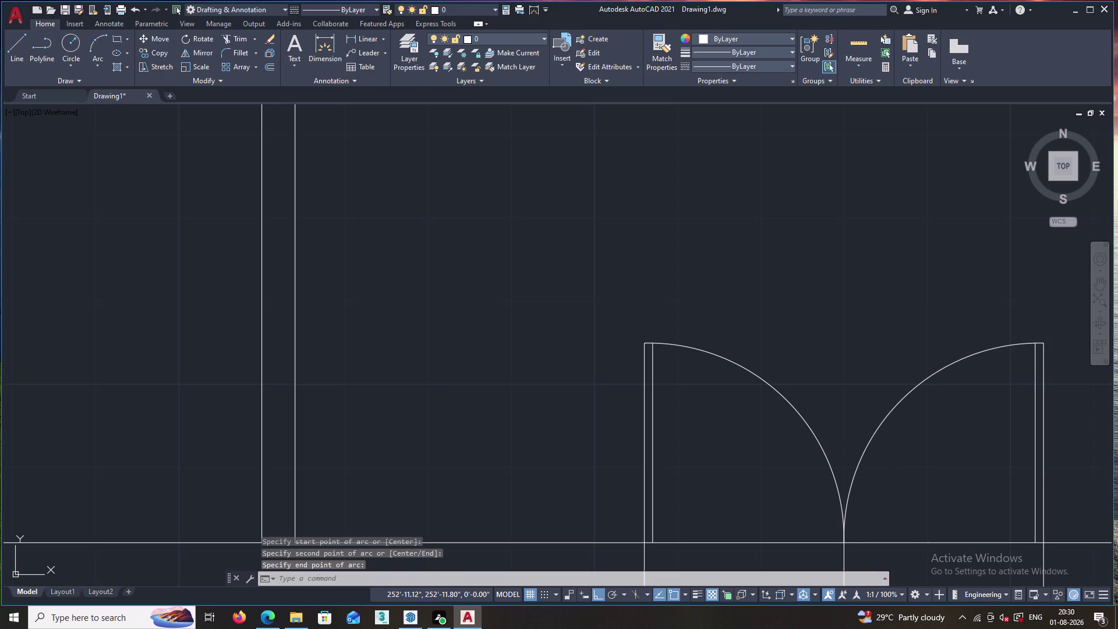
middle_drag(877, 485, 645, 235)
scroll(down, 3)
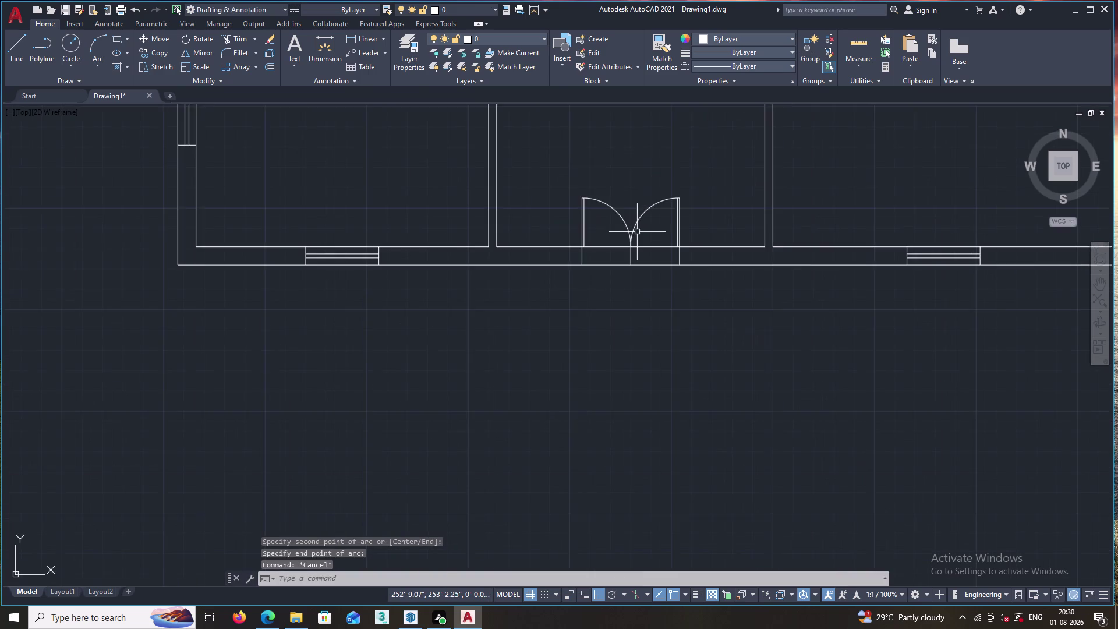
scroll(down, 3)
middle_drag(638, 210, 628, 333)
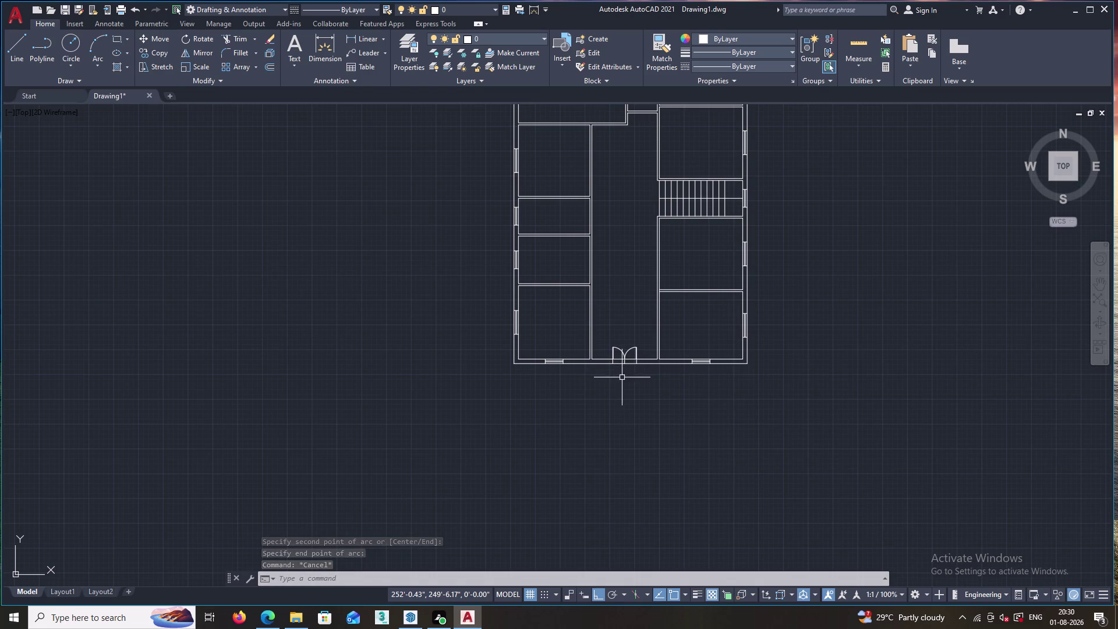
scroll(up, 3)
scroll(down, 3)
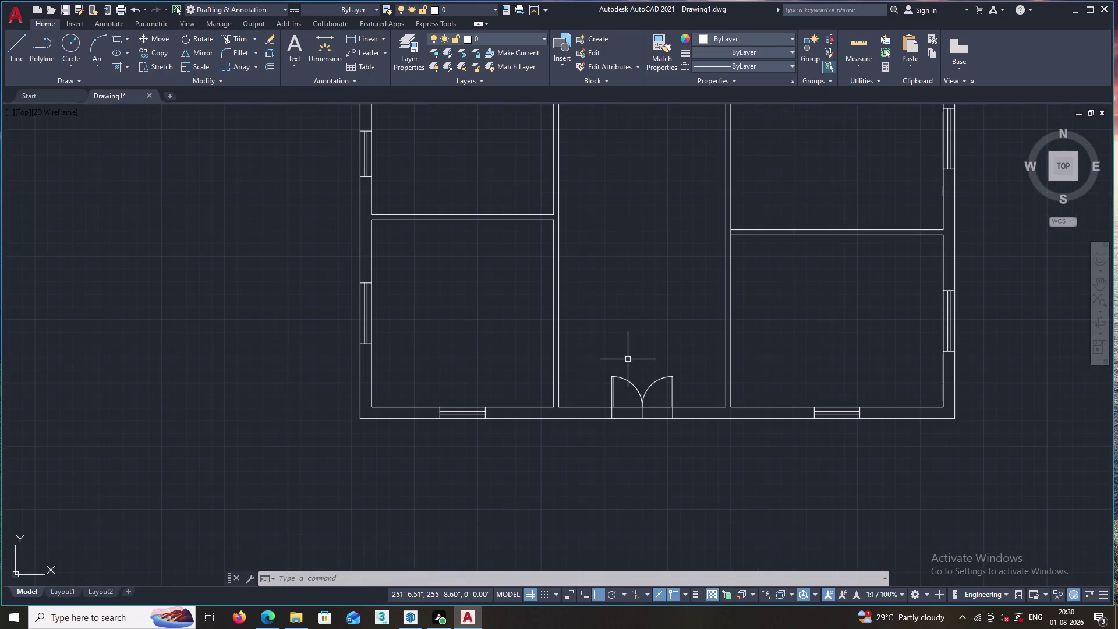